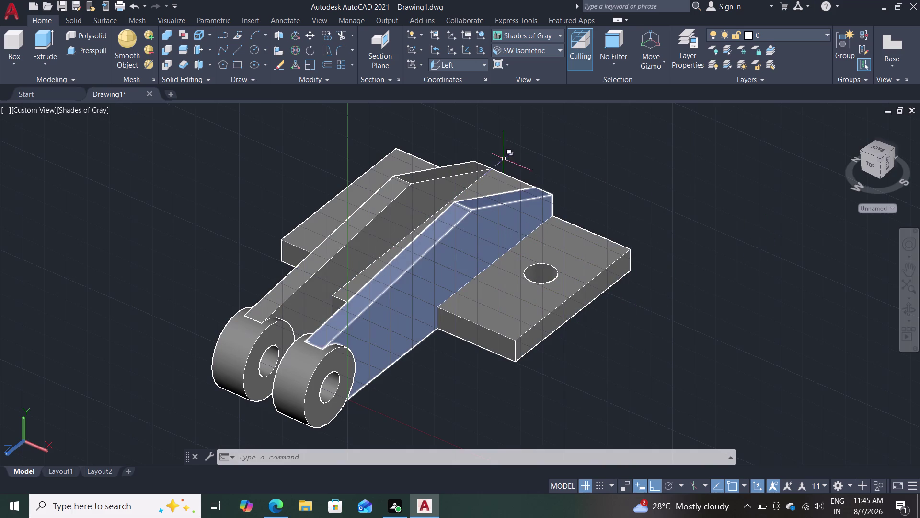
Window-select all the bracket pieces and begin the Union command.
scroll(down, 3)
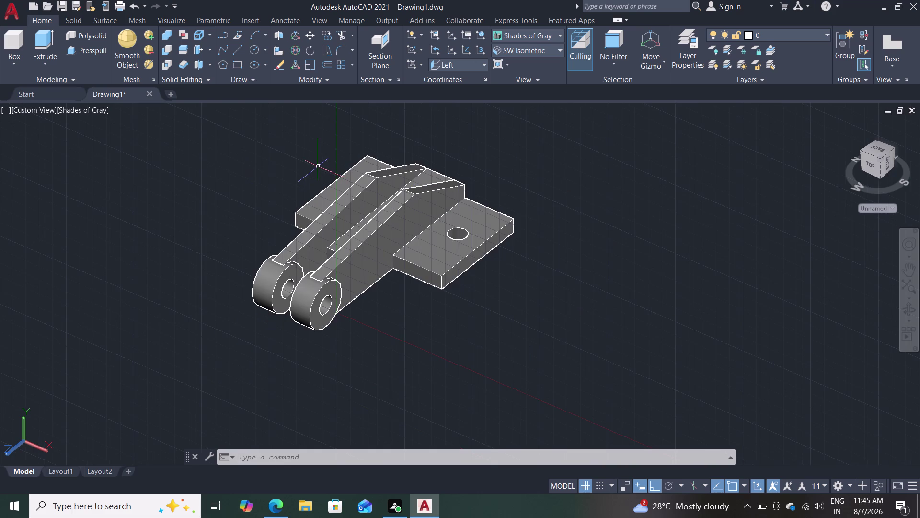
middle_drag(288, 159, 316, 191)
scroll(down, 3)
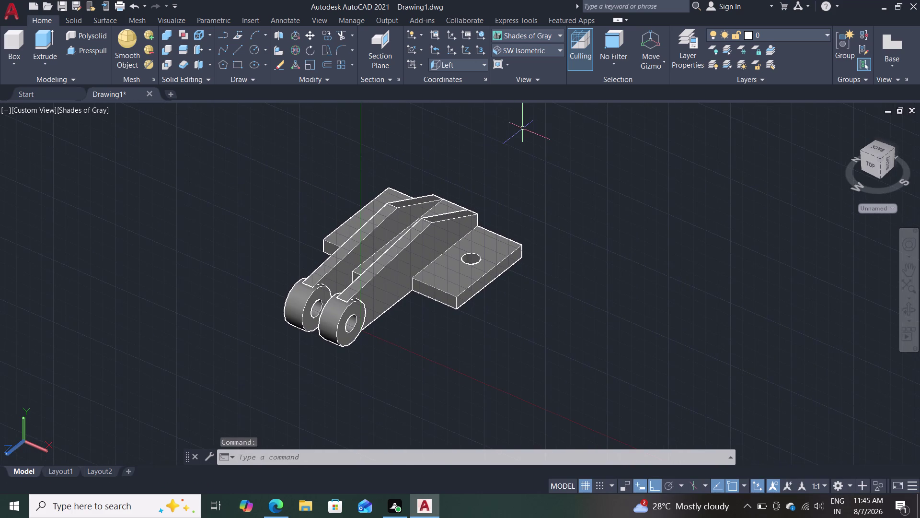
click(522, 128)
drag(280, 357, 272, 364)
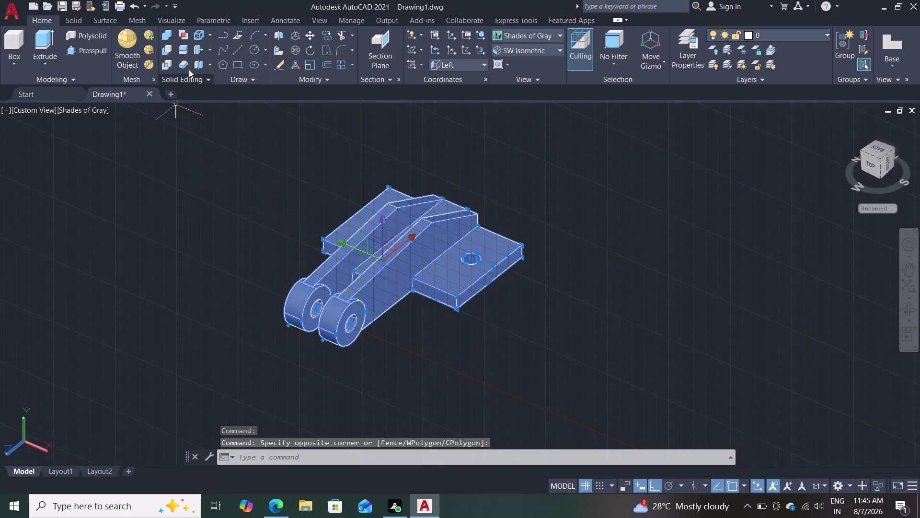
click(169, 32)
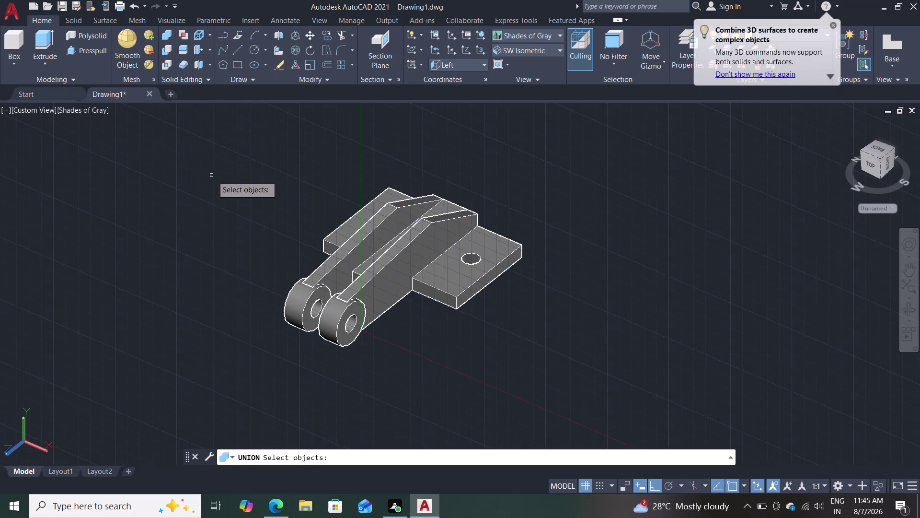
Pick the seven bracket solids, cycling through overlaps, and union them.
click(344, 319)
click(382, 284)
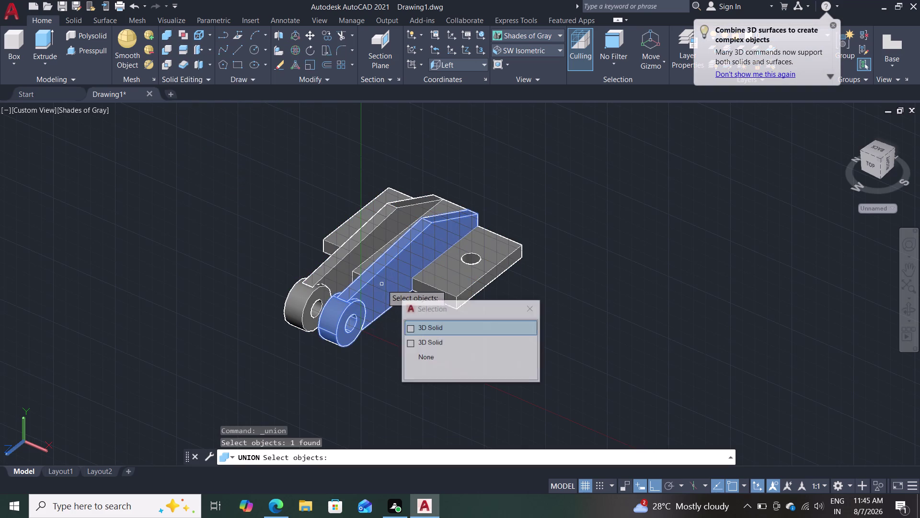
click(453, 326)
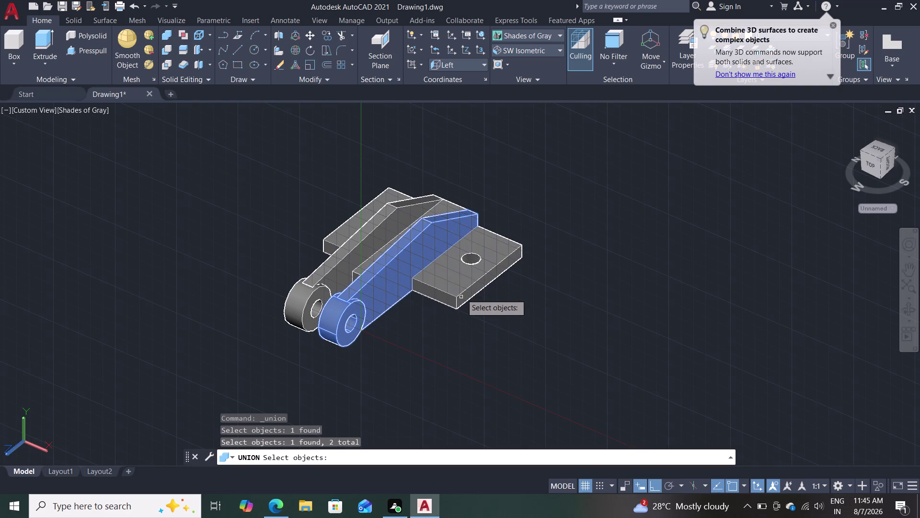
click(457, 281)
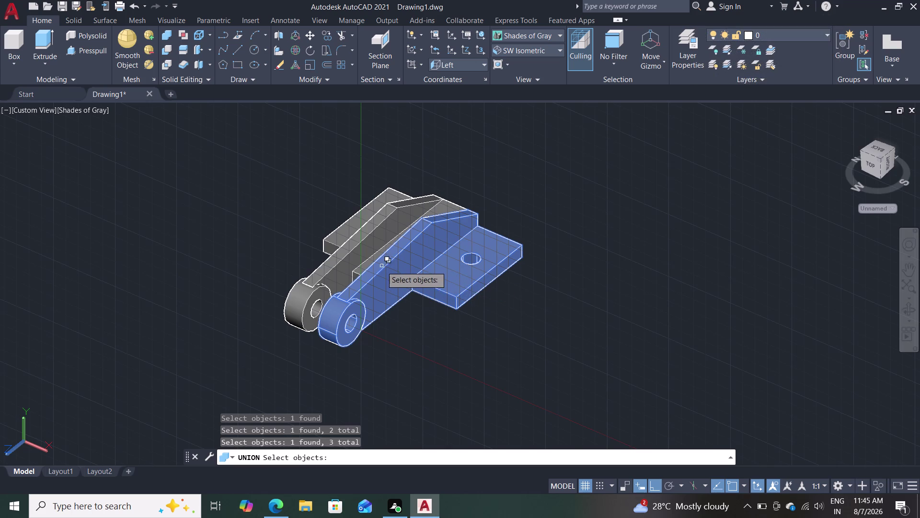
click(368, 265)
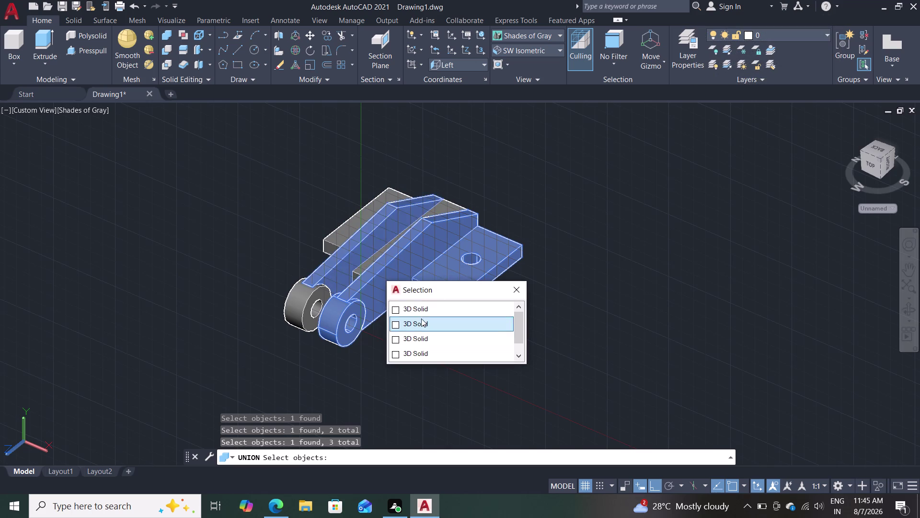
click(423, 311)
click(330, 272)
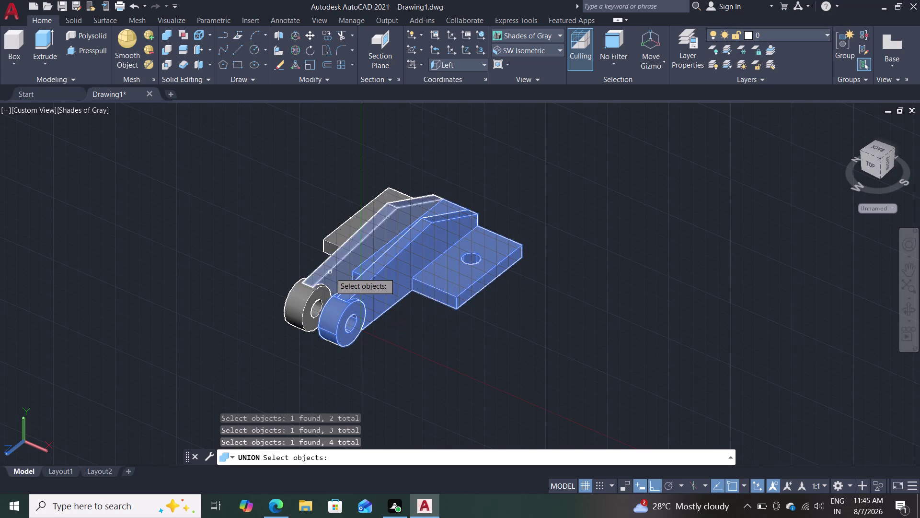
click(297, 293)
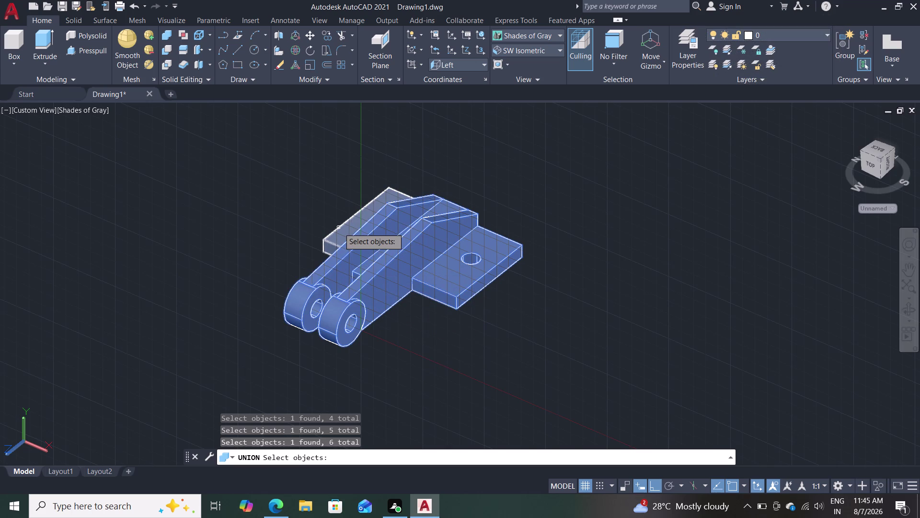
click(341, 230)
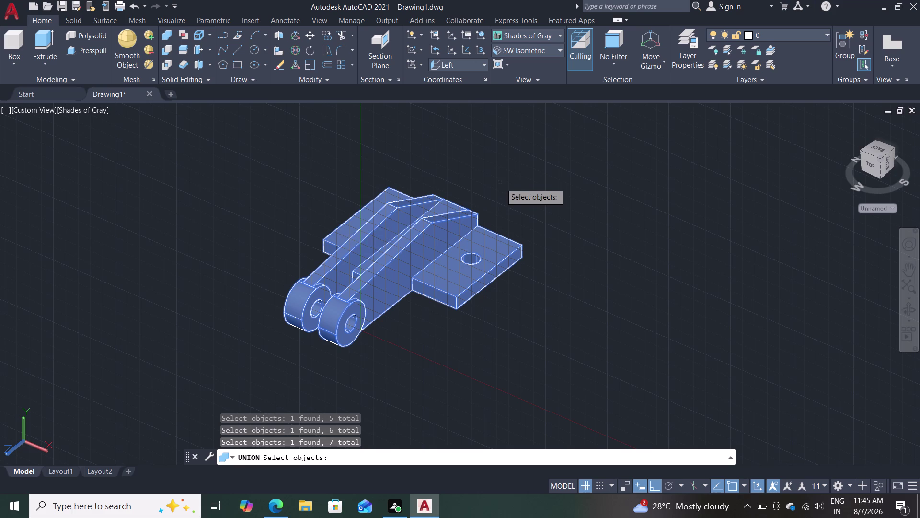
key(Return)
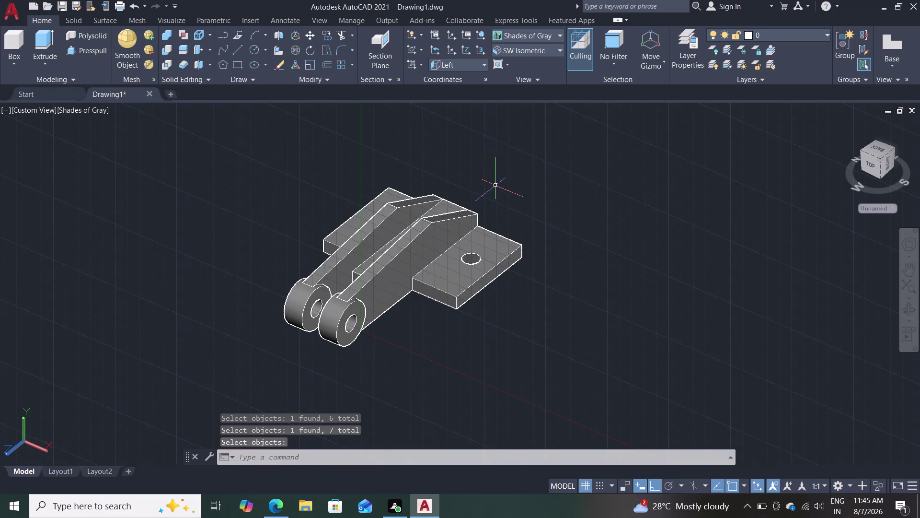
Select the bracket to confirm it is now one 3D solid.
click(405, 282)
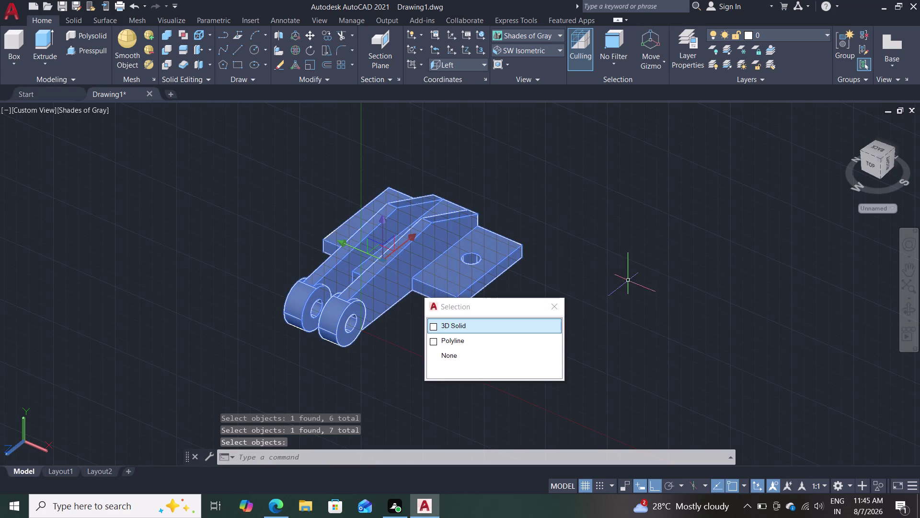
click(559, 307)
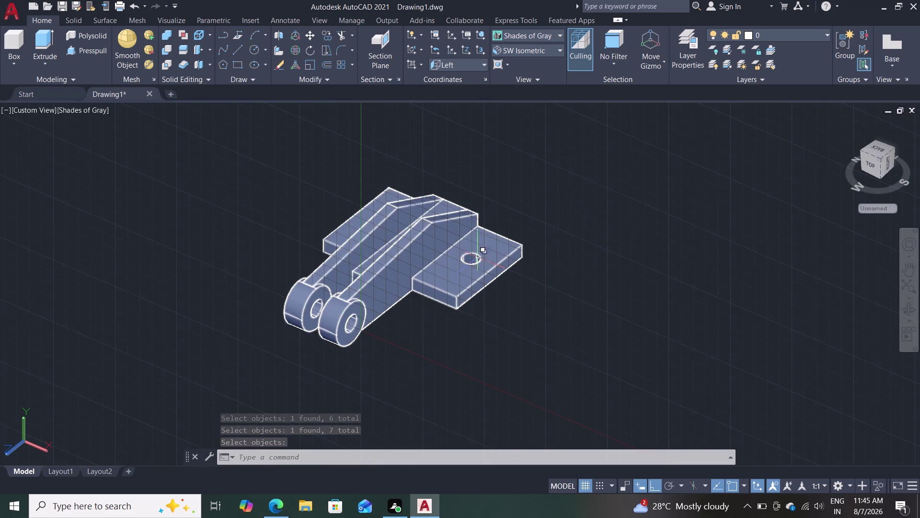
click(477, 257)
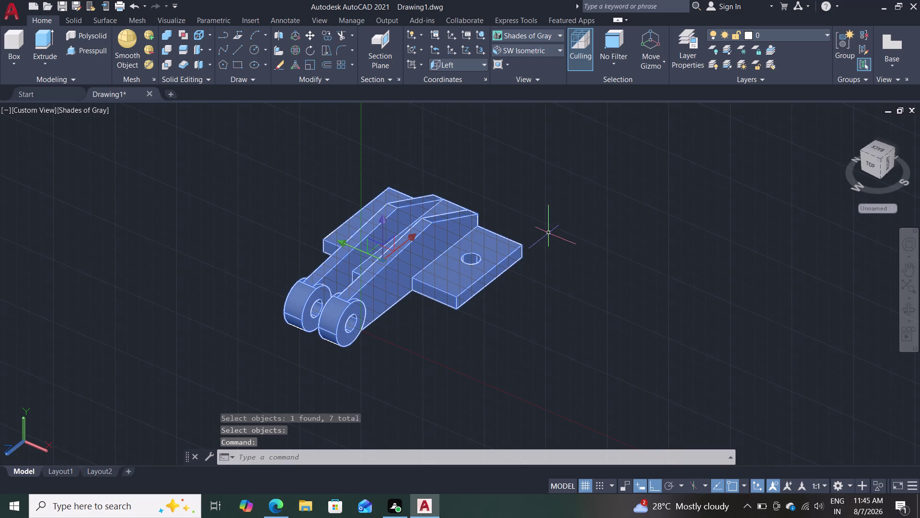
key(Escape)
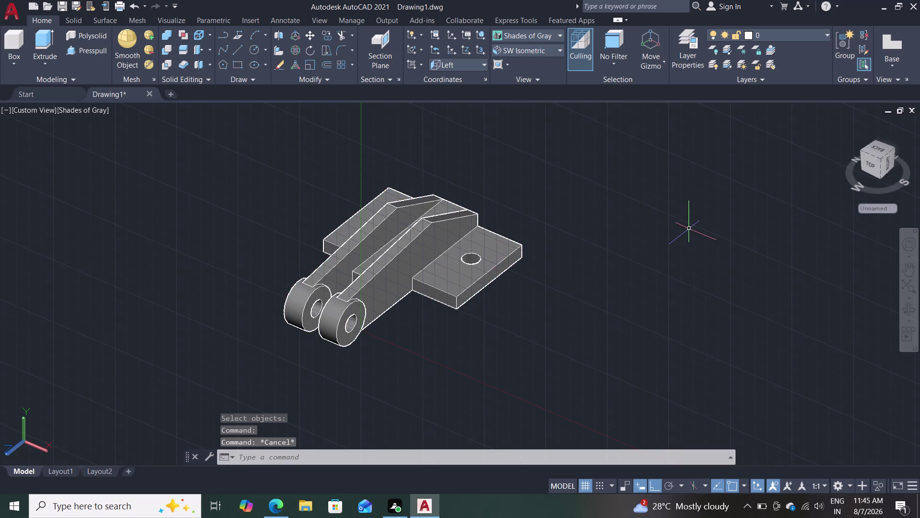
key(m)
key(Return)
Move the bracket solid 206 units along X, clear of its profile outlines.
click(388, 264)
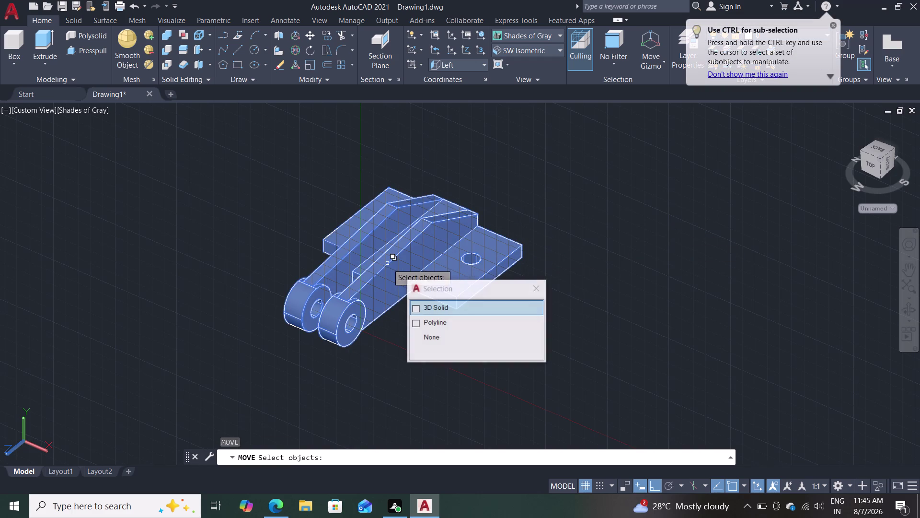
click(456, 306)
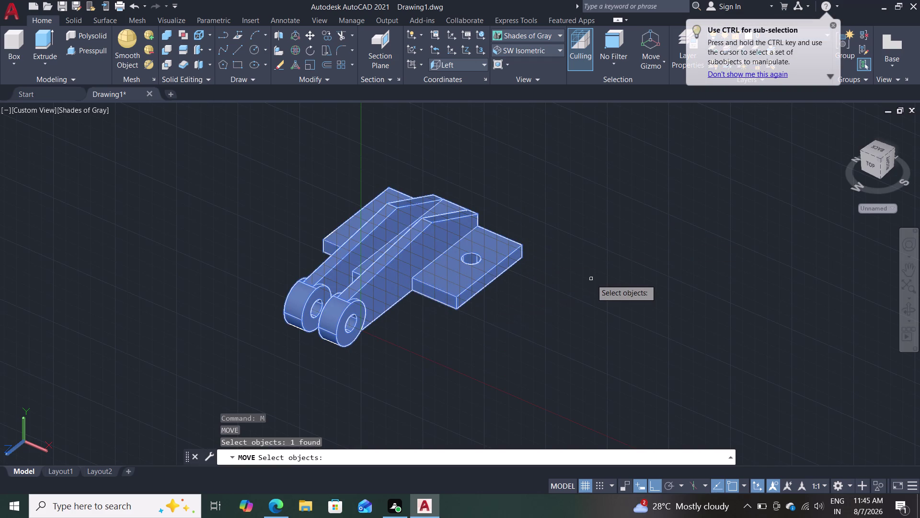
key(Return)
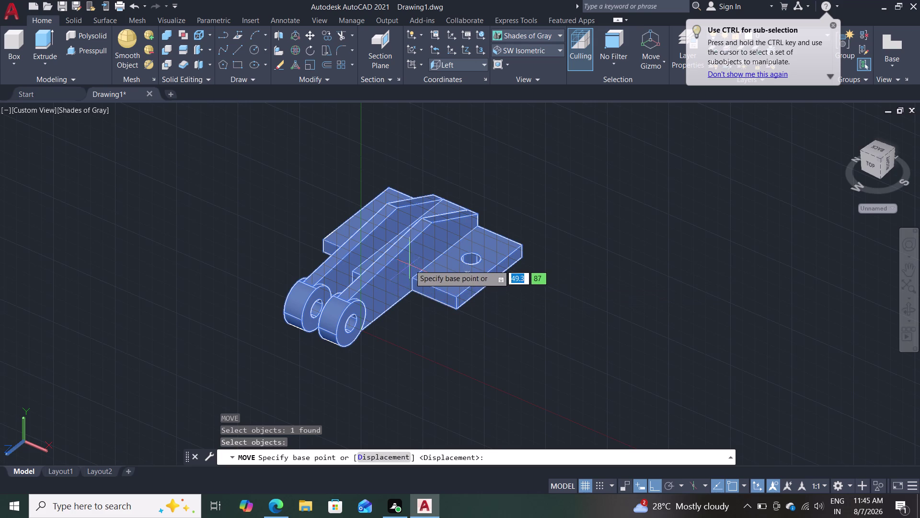
click(404, 263)
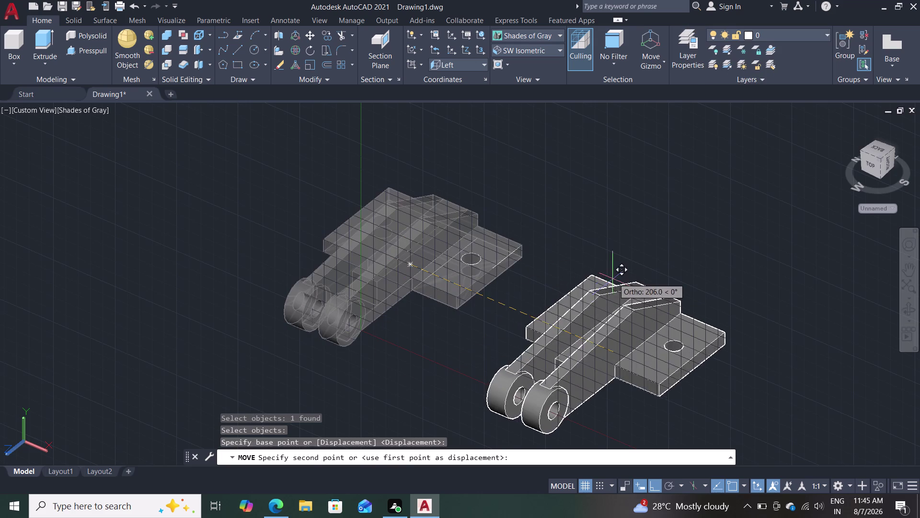
click(615, 256)
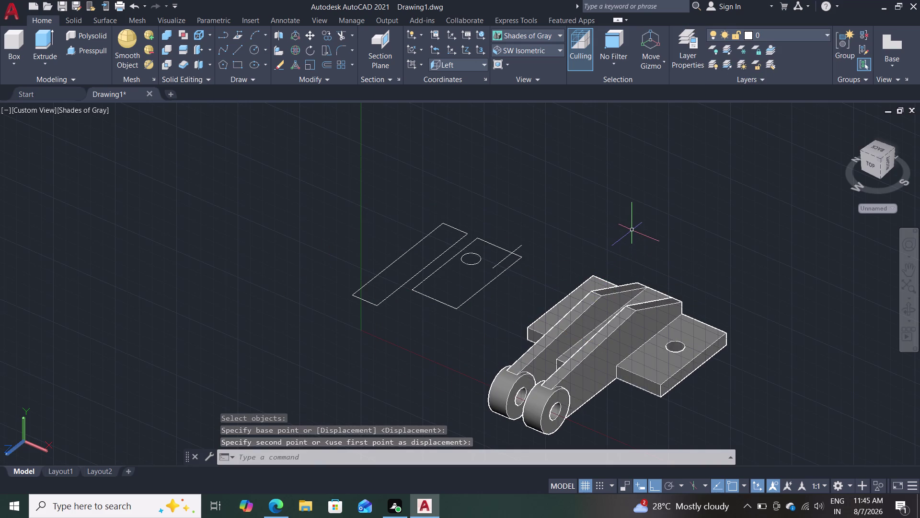
scroll(down, 3)
scroll(up, 3)
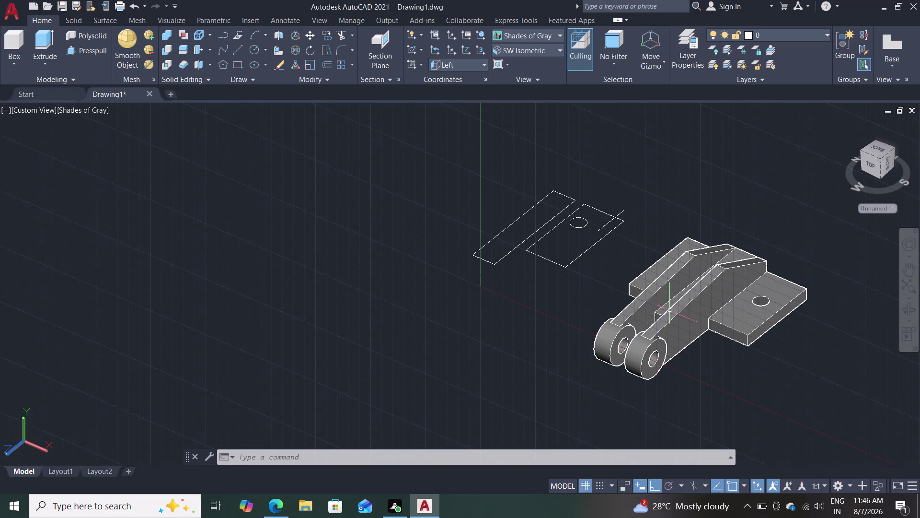
scroll(up, 3)
middle_drag(520, 307, 388, 227)
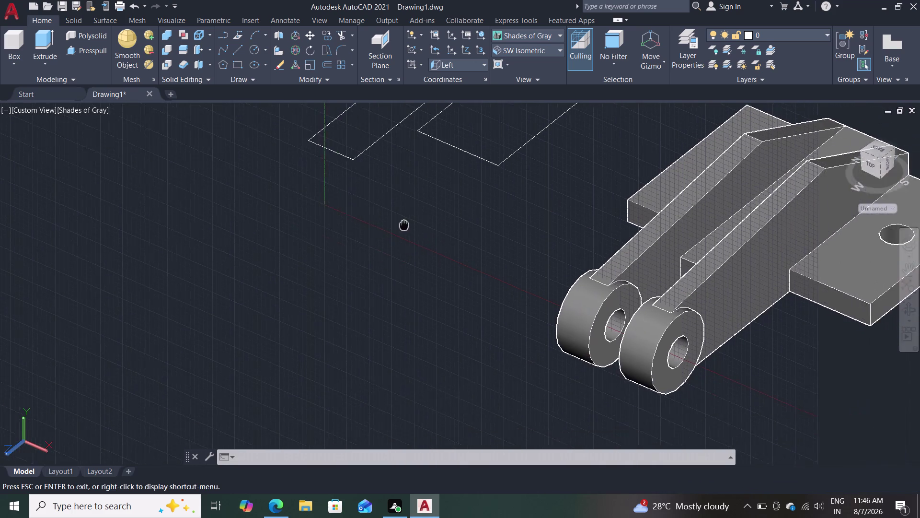
middle_drag(388, 226, 294, 242)
Erase the leftover rectangle, short line, circle and flat rectangle outlines.
scroll(down, 3)
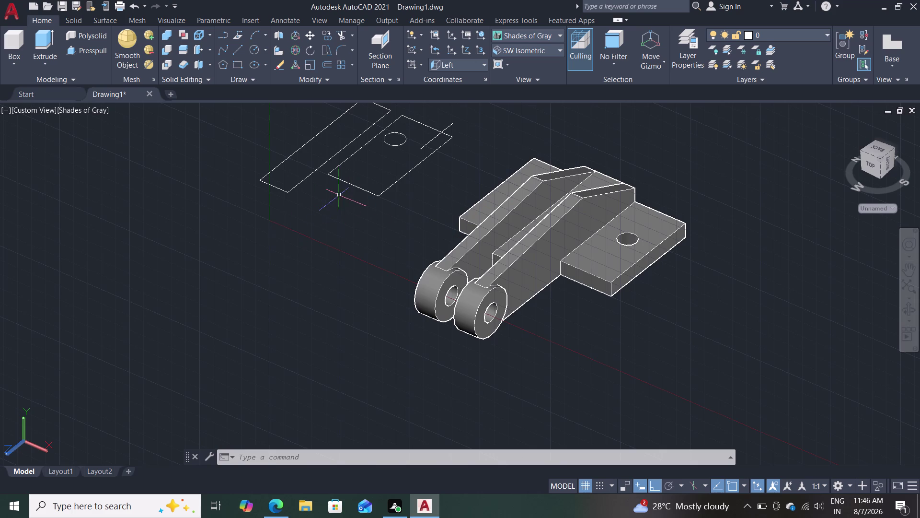
click(359, 186)
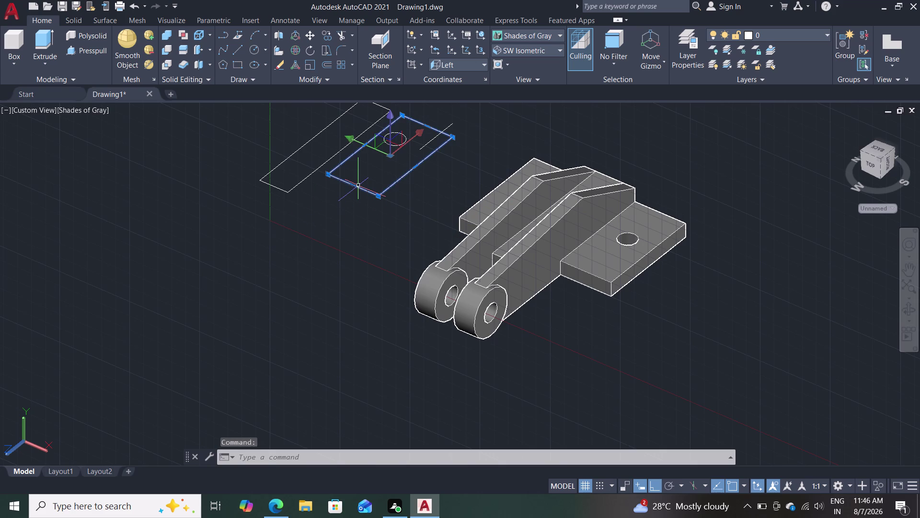
key(Delete)
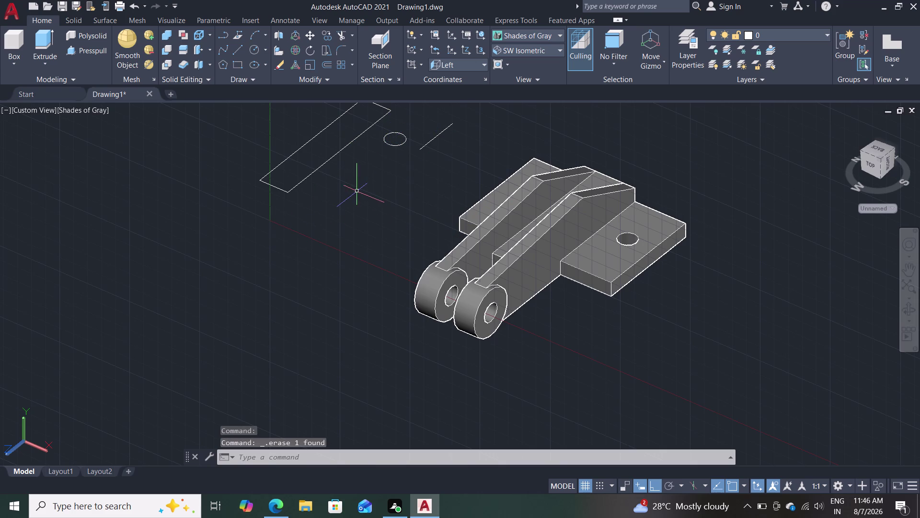
scroll(down, 3)
scroll(up, 3)
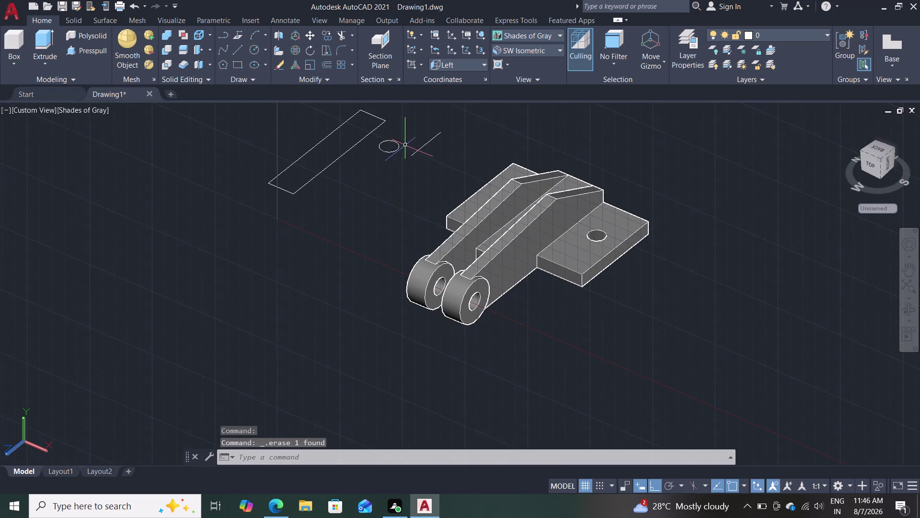
click(416, 151)
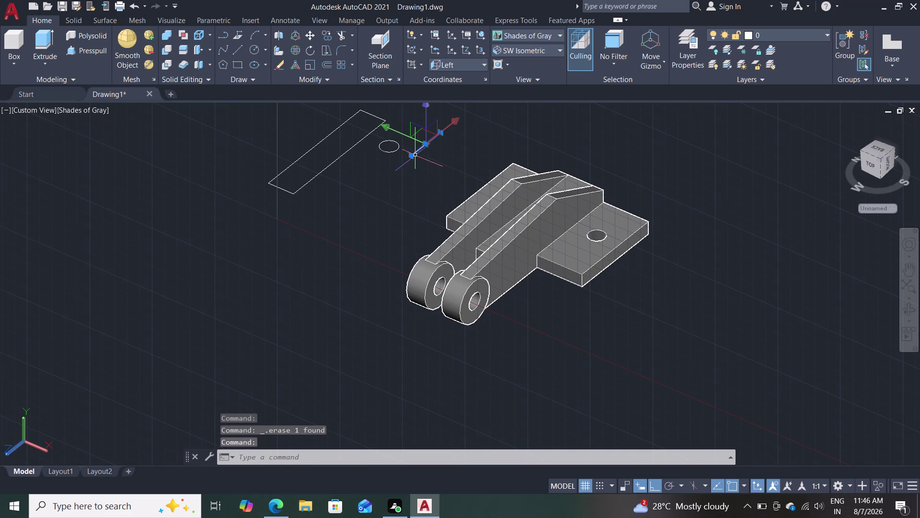
key(Delete)
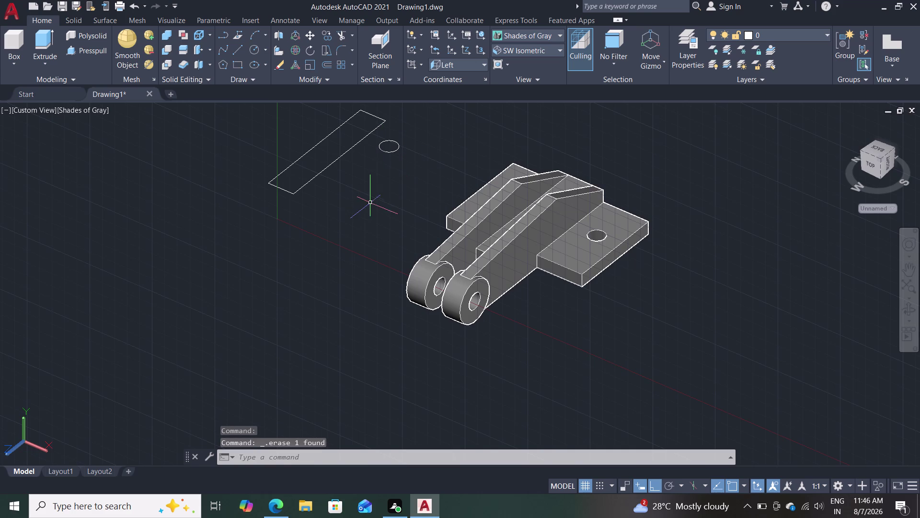
click(388, 153)
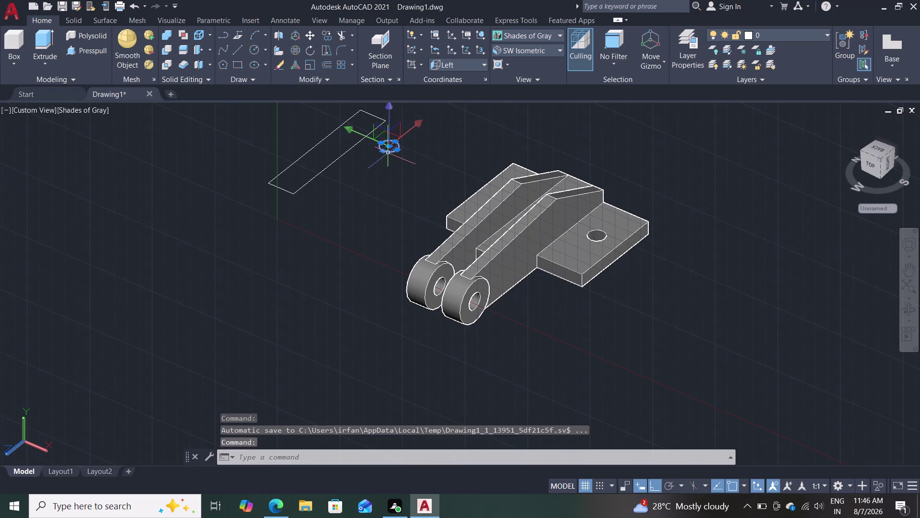
key(Delete)
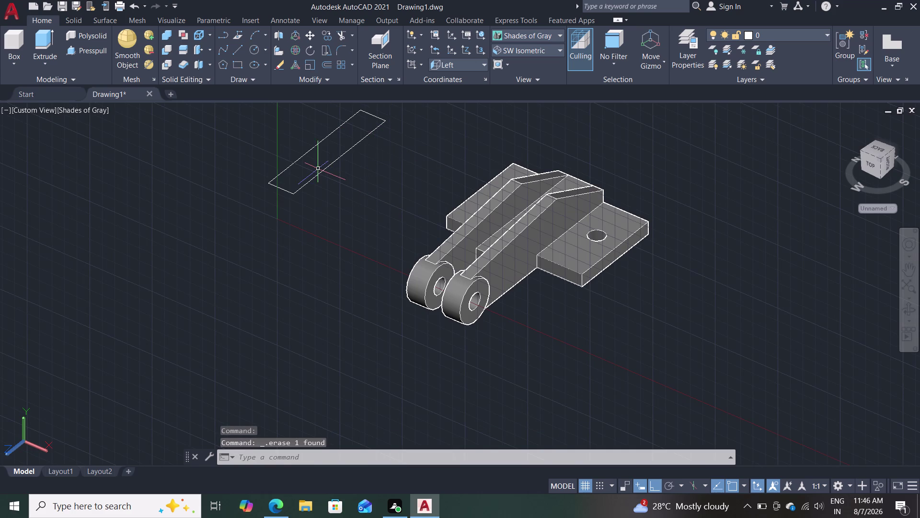
click(322, 173)
key(Delete)
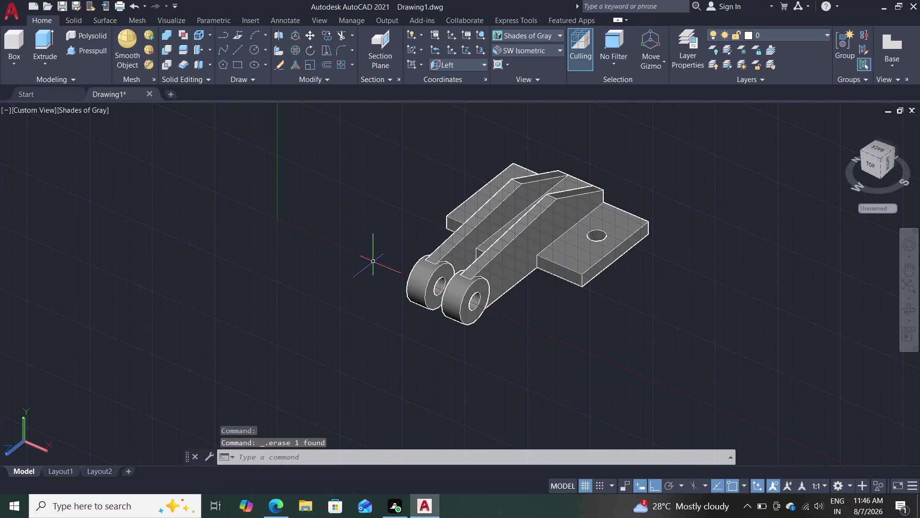
scroll(down, 3)
scroll(up, 3)
scroll(up, 3)
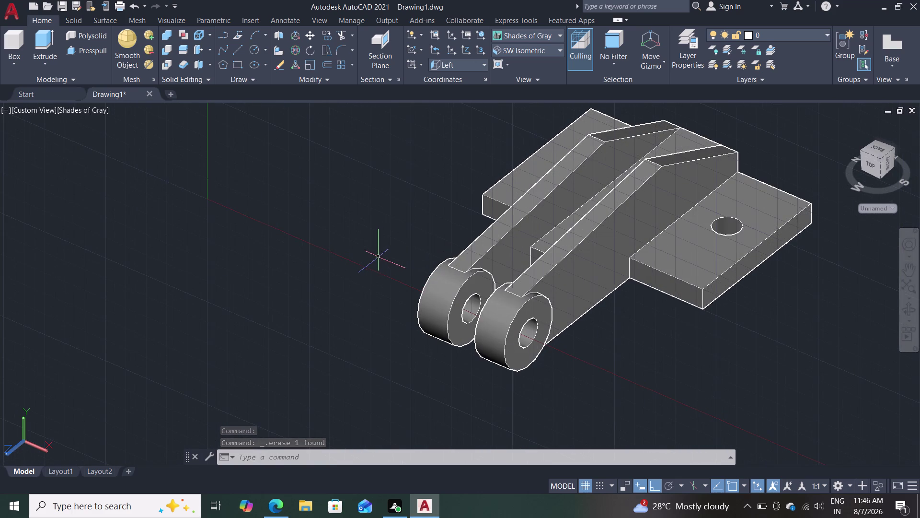
middle_drag(379, 258, 199, 259)
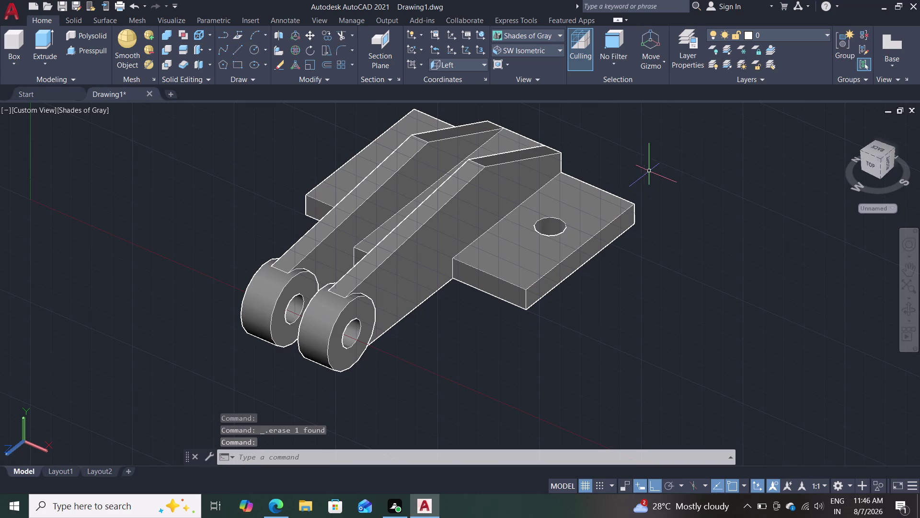
middle_drag(649, 175, 623, 204)
middle_click(623, 203)
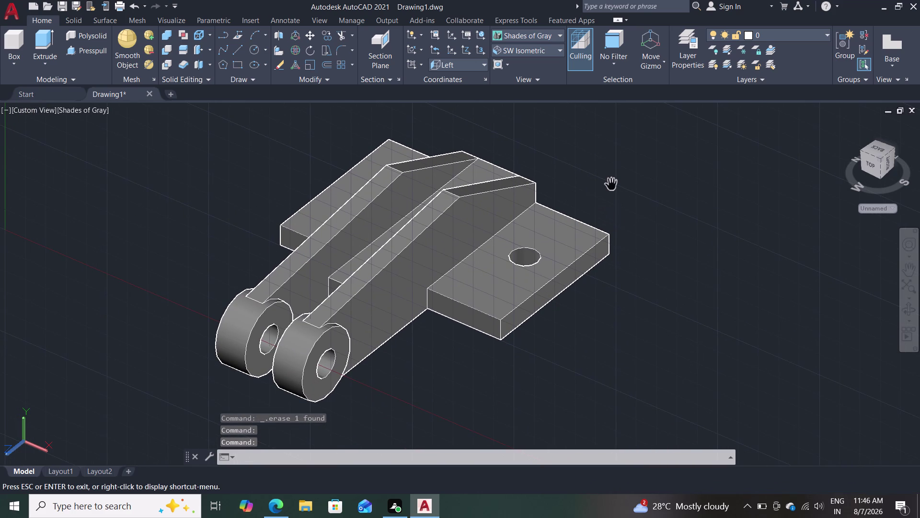
middle_drag(619, 181, 621, 196)
scroll(up, 3)
key(Escape)
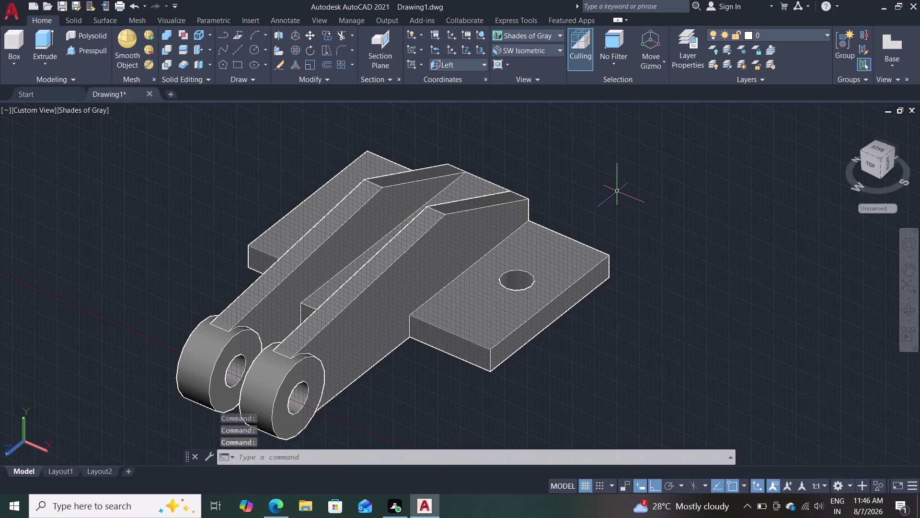
scroll(down, 3)
middle_drag(623, 189, 605, 252)
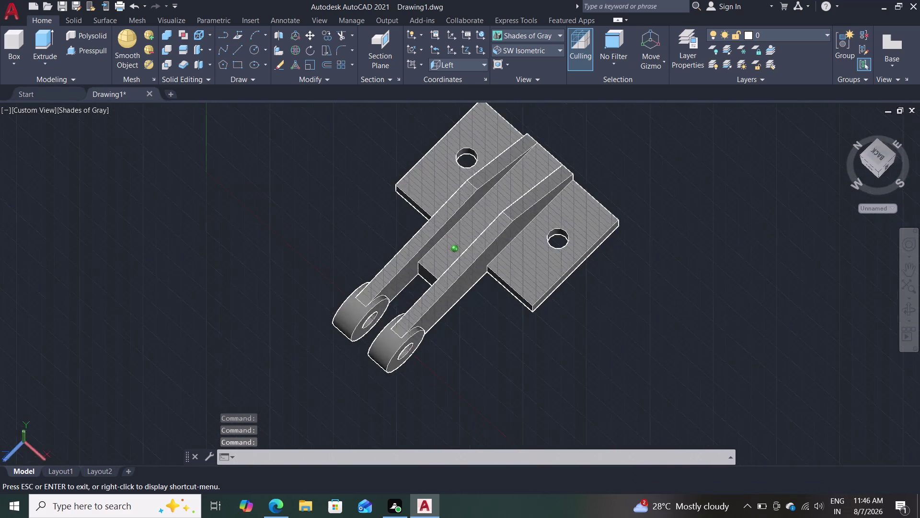
middle_drag(605, 252, 346, 204)
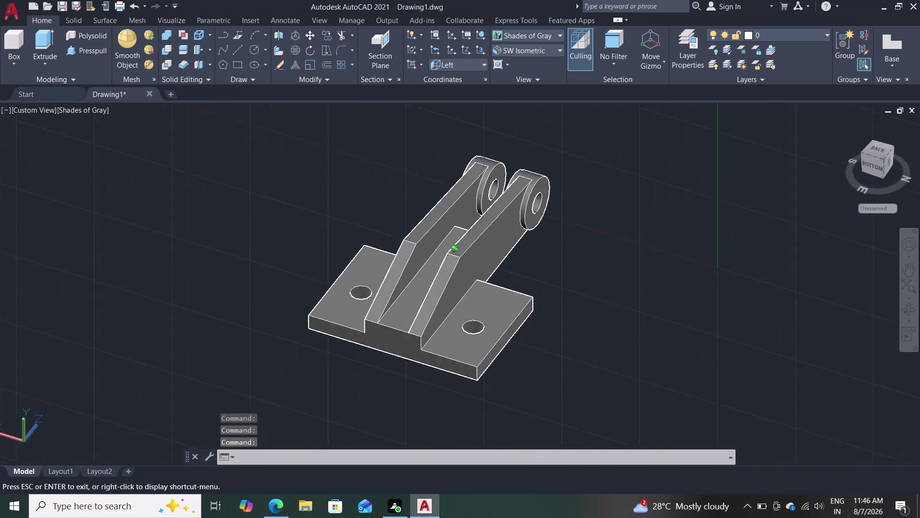
middle_drag(345, 204, 393, 146)
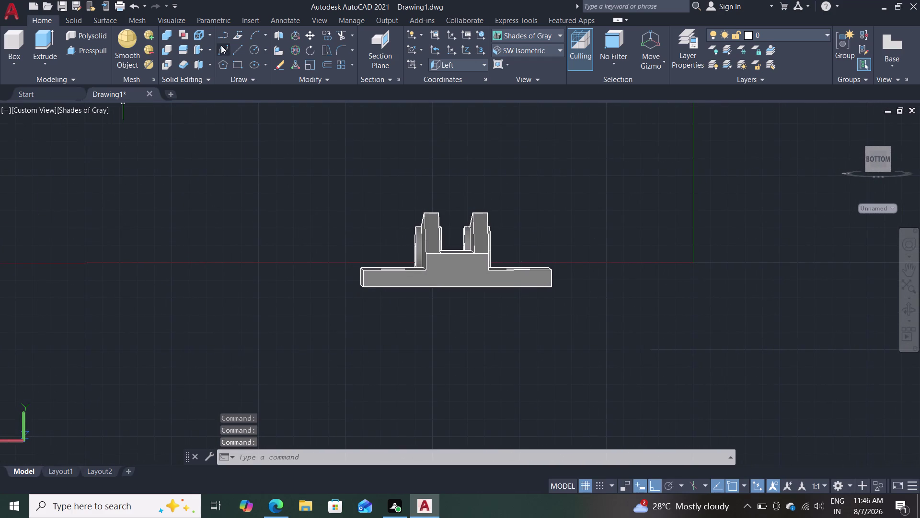
click(239, 52)
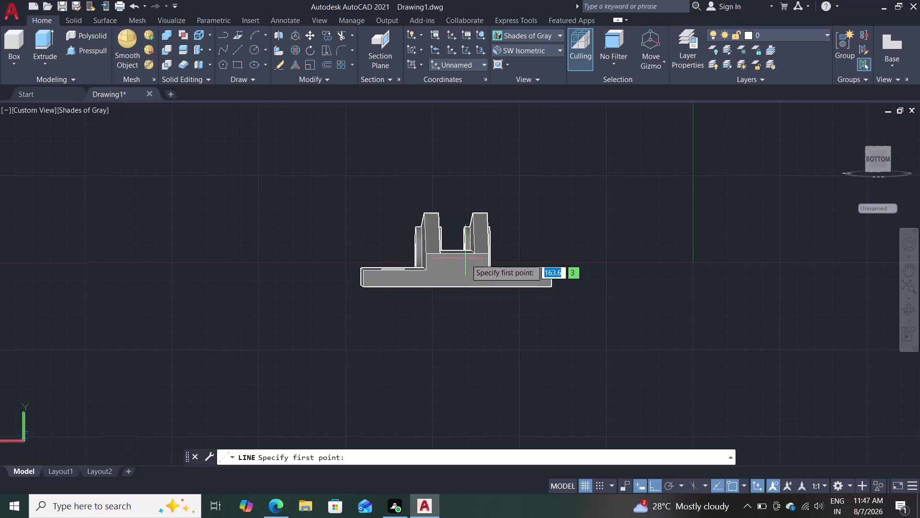
key(Escape)
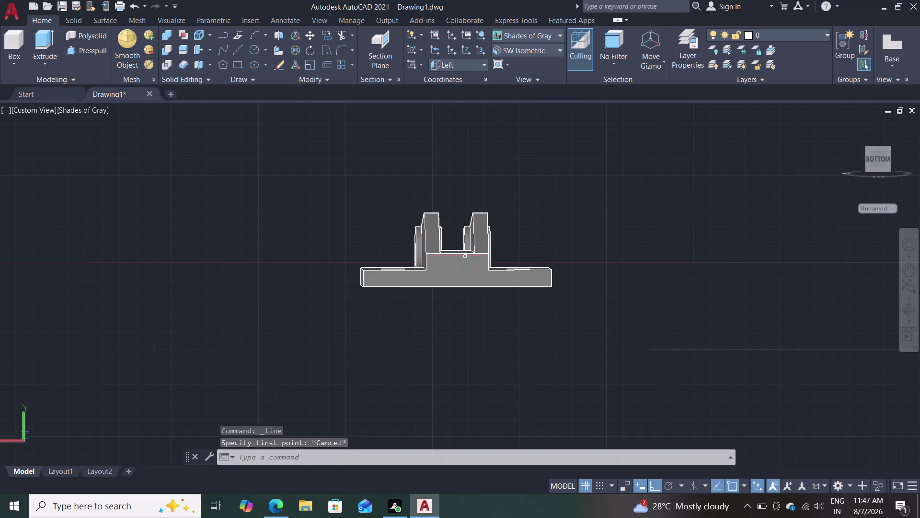
Switch to the Top preset view and centre the bracket in plan.
click(545, 52)
click(546, 64)
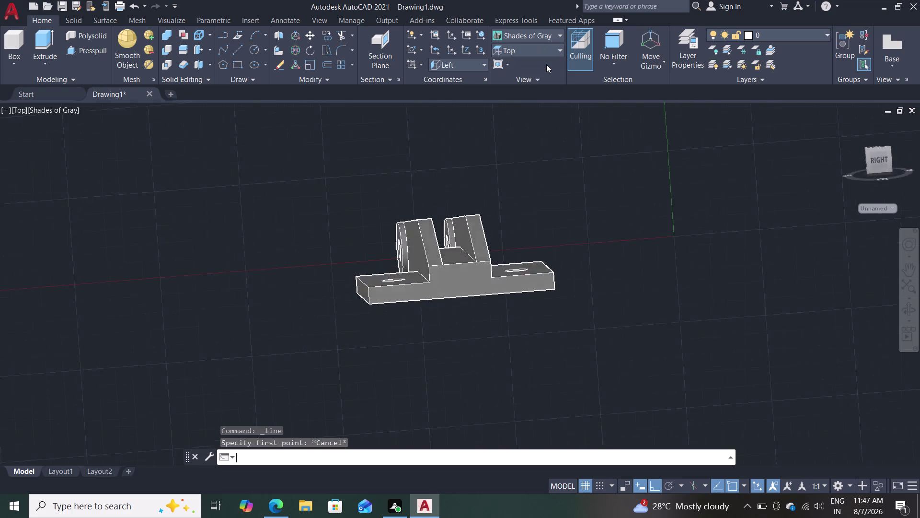
scroll(down, 3)
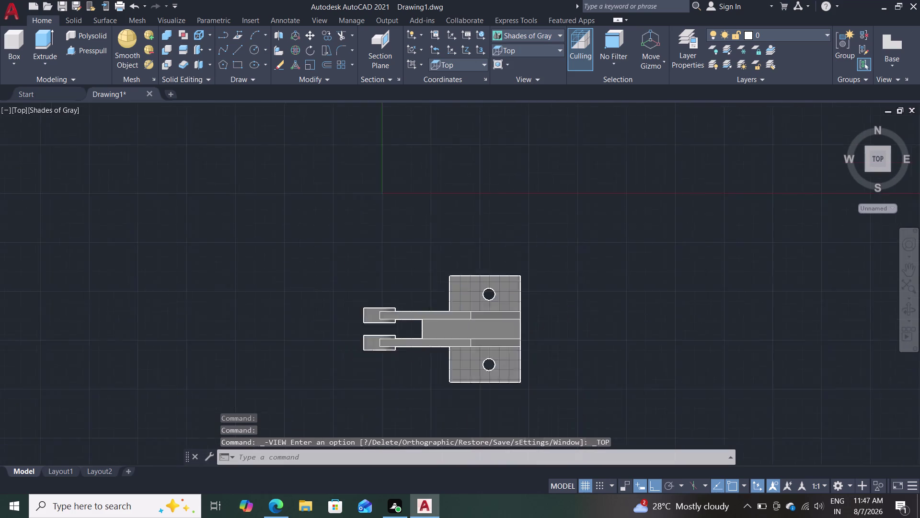
scroll(up, 3)
middle_drag(409, 242, 378, 92)
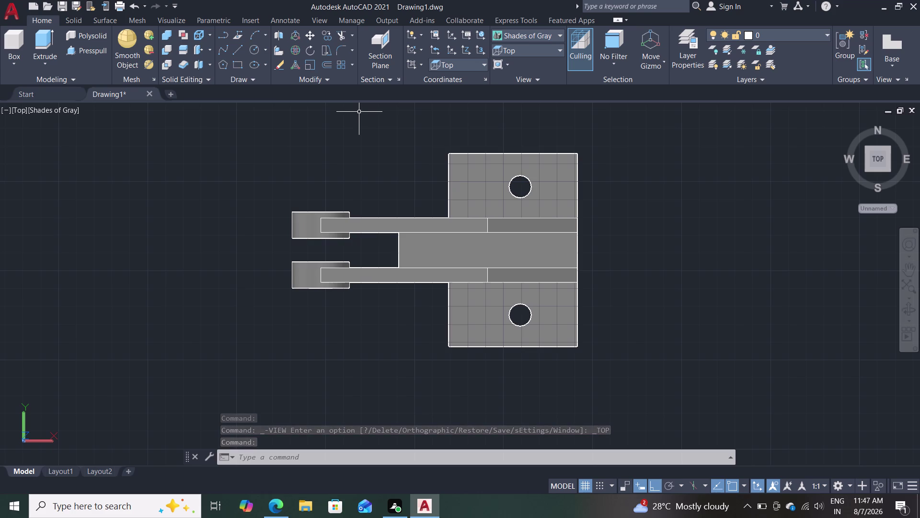
Draw lines from the right-edge midpoint: 180 units leftward, then 20 units upward.
key(l)
key(Return)
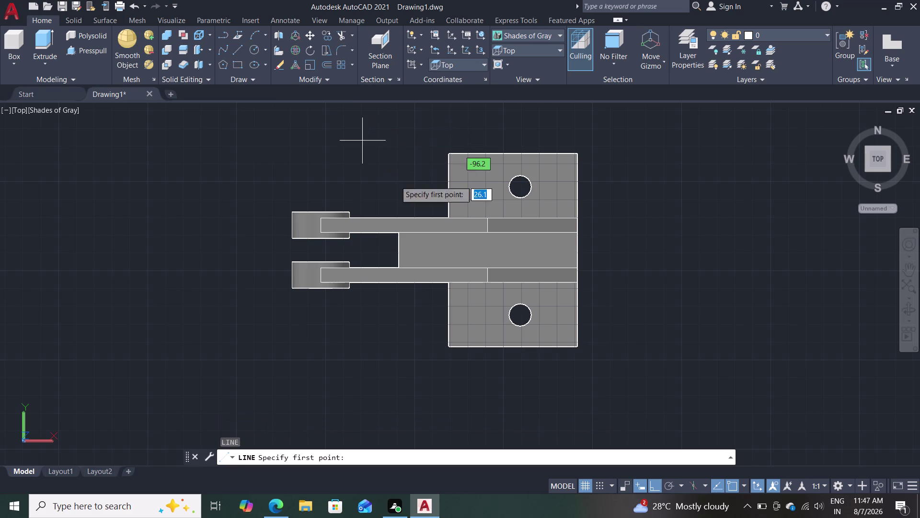
click(579, 250)
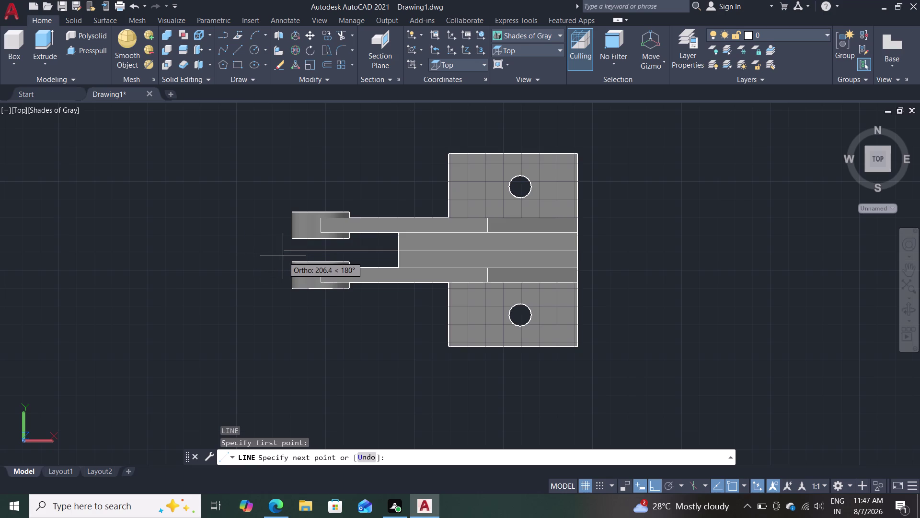
text(1)
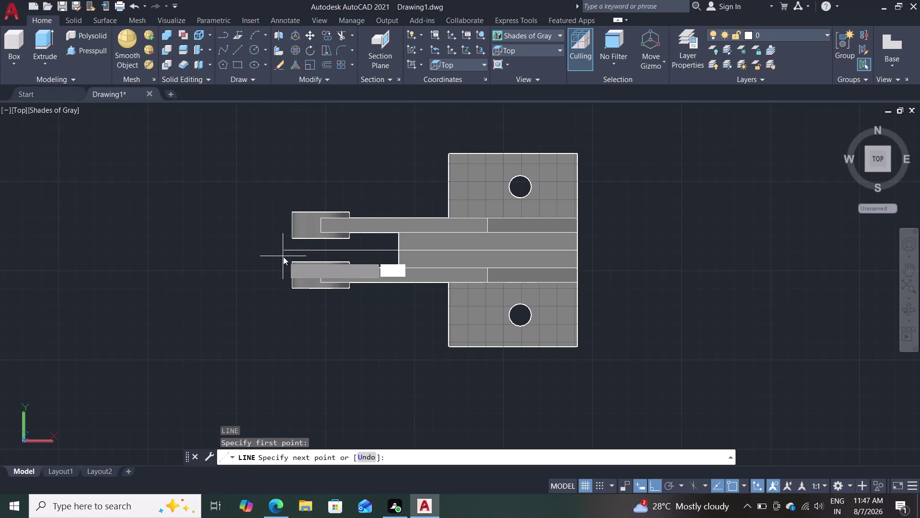
text(80)
key(Return)
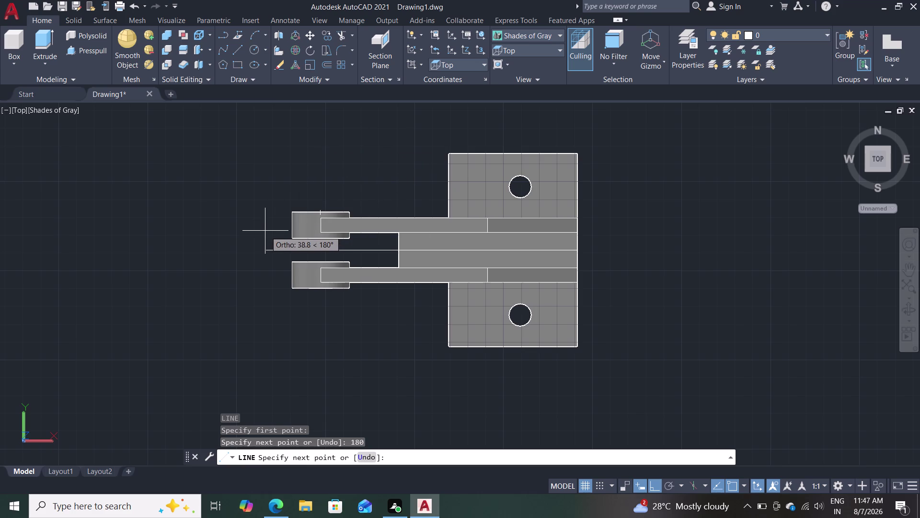
text(20)
key(Return)
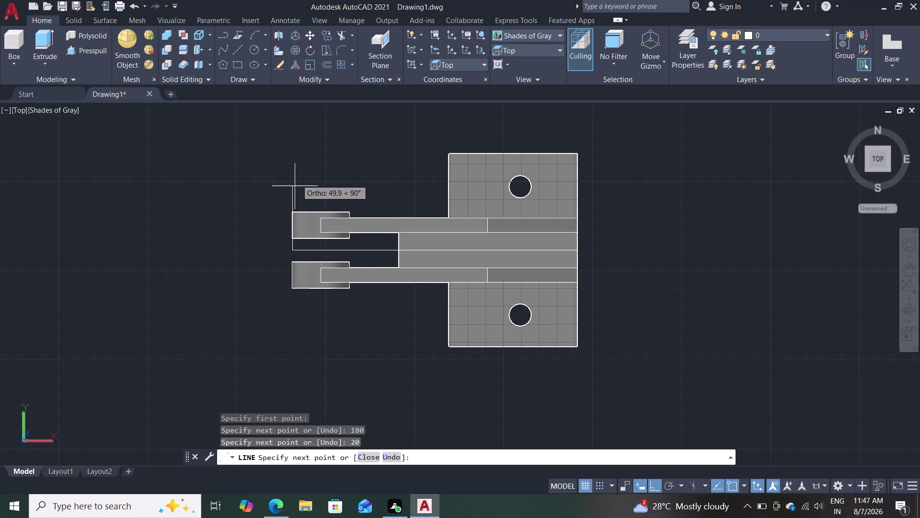
key(Escape)
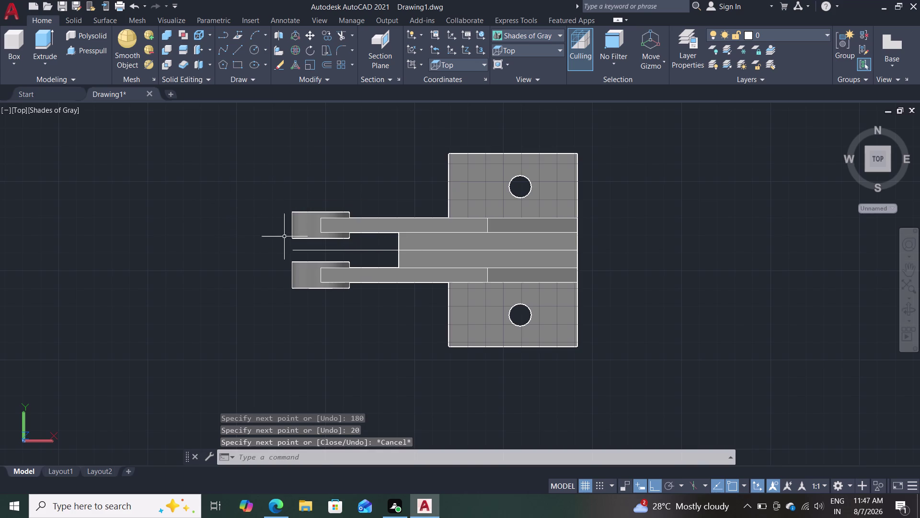
click(315, 251)
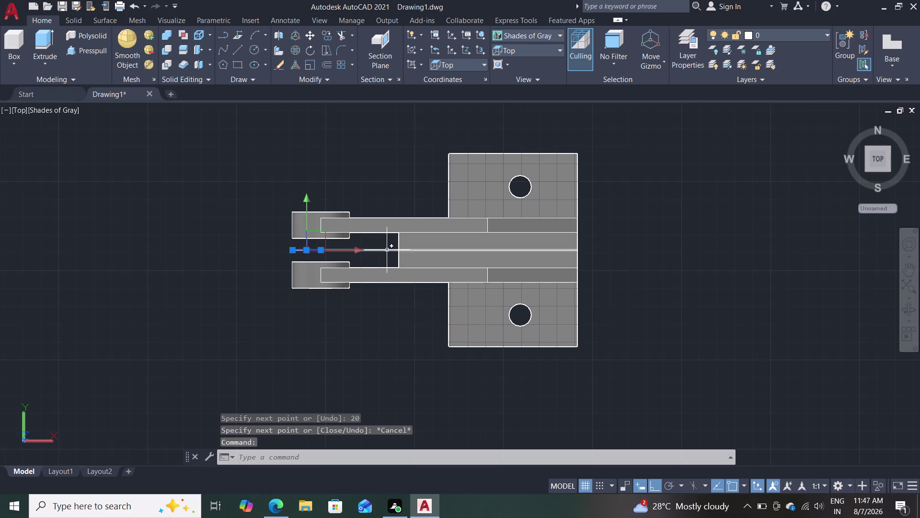
Check the new lines' Linetype and Layer in Quick Properties, leaving both unchanged.
double_click(387, 250)
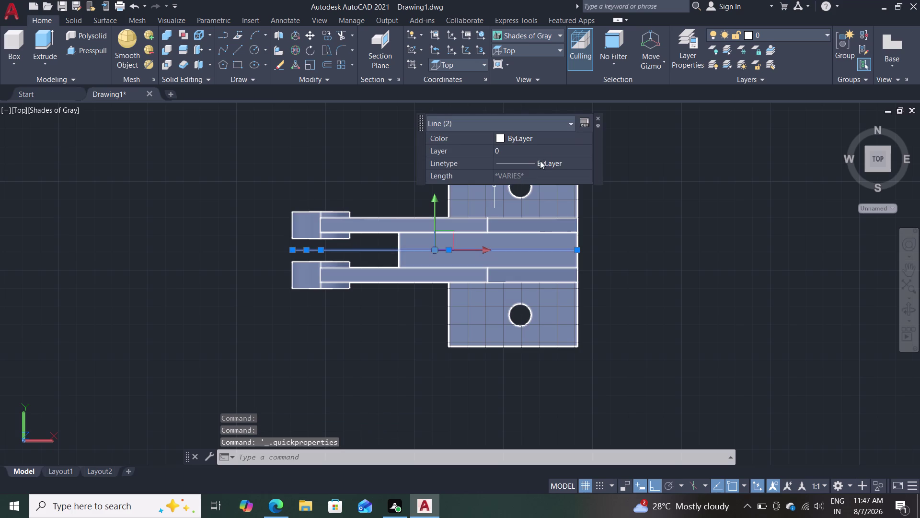
click(540, 161)
double_click(555, 160)
click(556, 161)
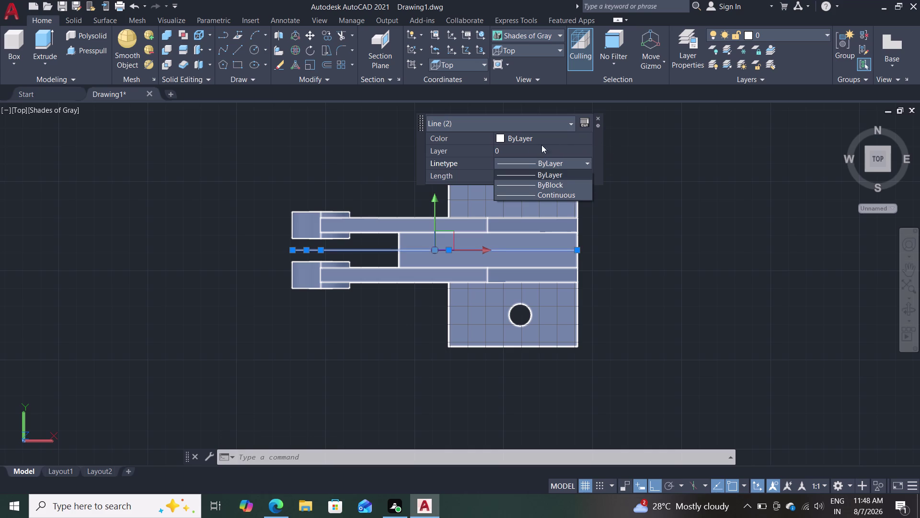
click(534, 149)
click(535, 151)
click(538, 152)
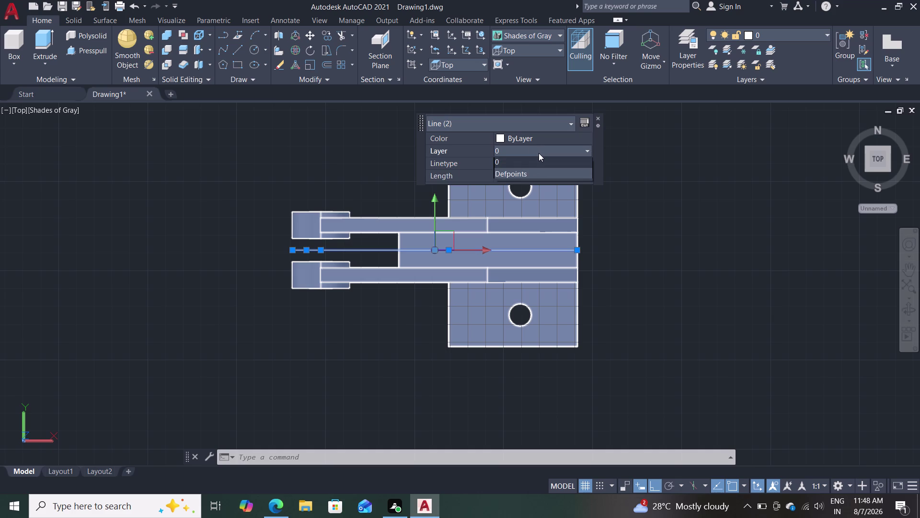
click(539, 153)
key(Escape)
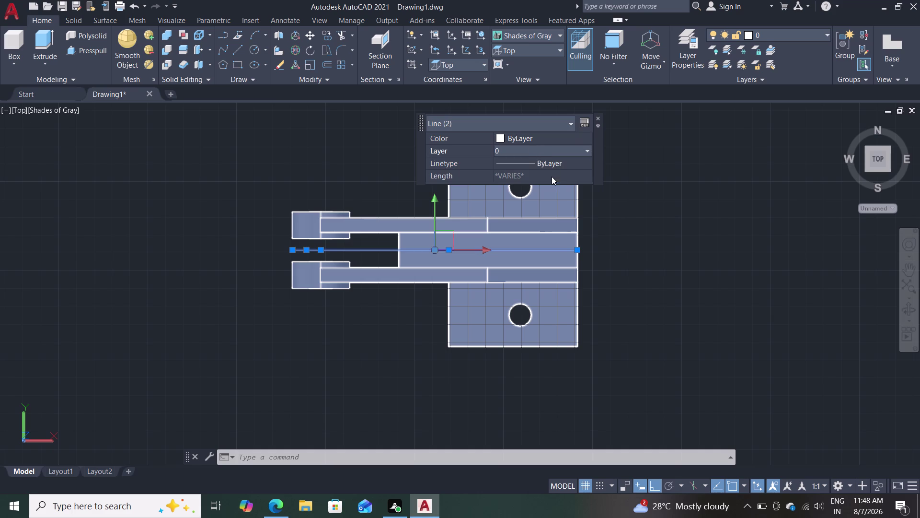
click(598, 118)
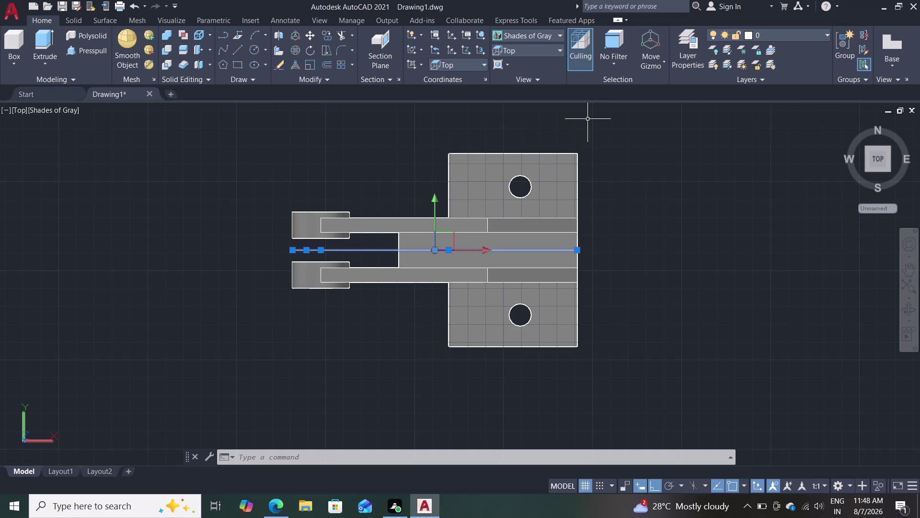
Inspect the lines' ByLayer linetype in the full Properties palette via PR.
text(pr)
key(Return)
click(105, 97)
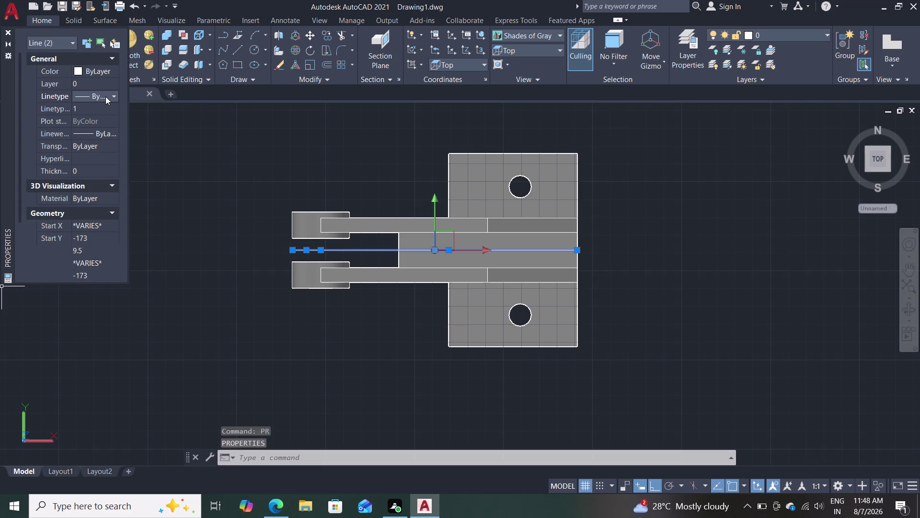
click(105, 96)
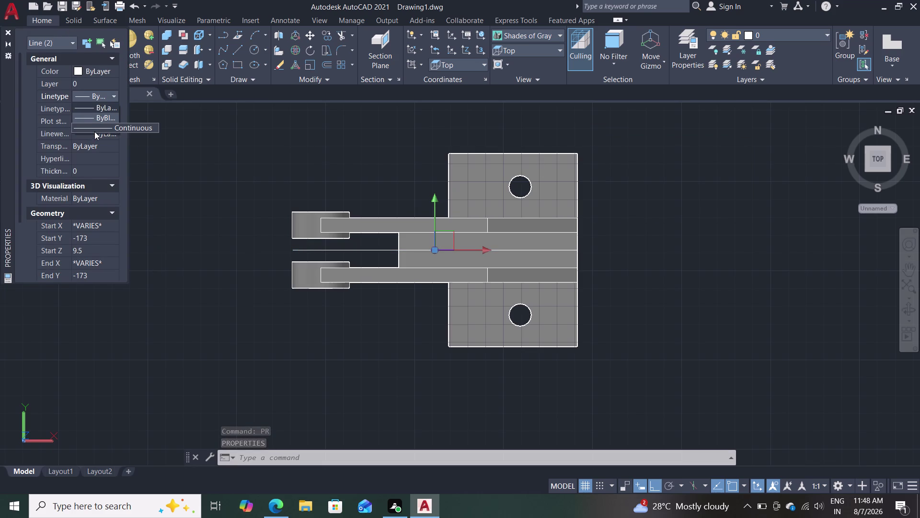
click(64, 41)
click(68, 37)
click(68, 38)
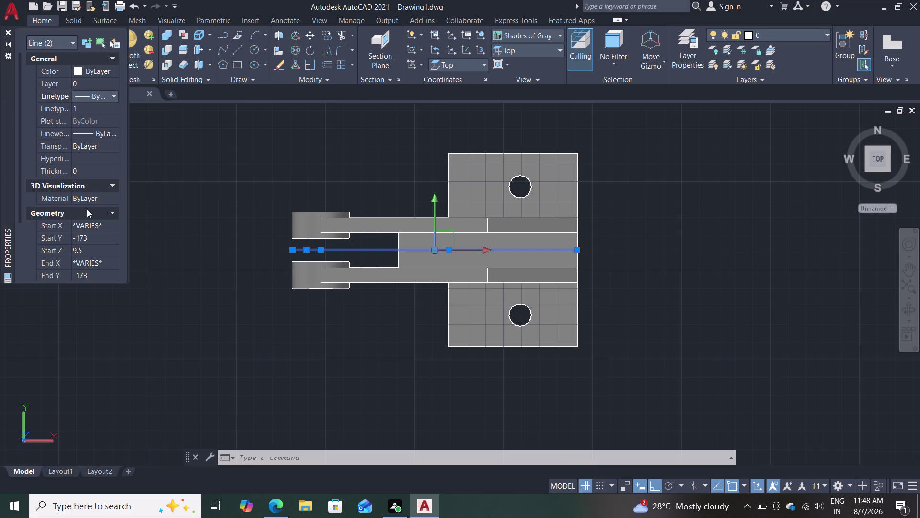
click(97, 195)
click(97, 195)
click(97, 194)
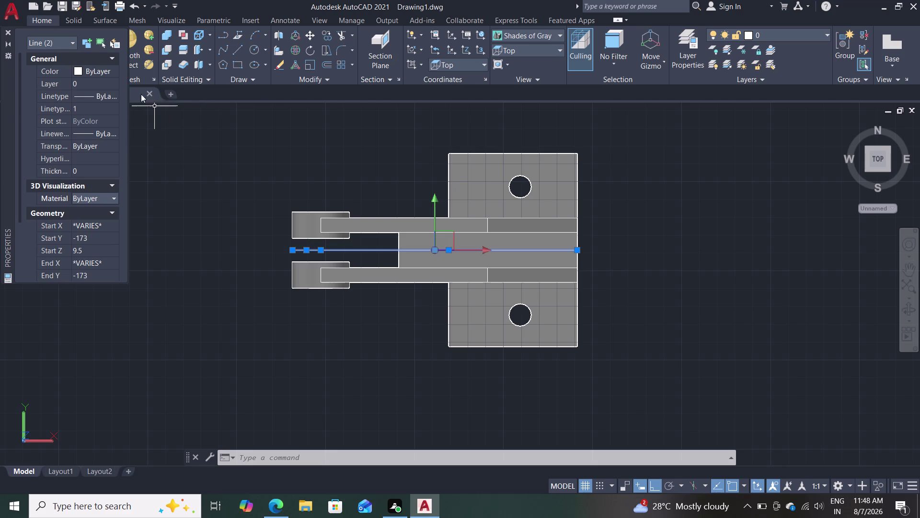
Close the Properties palette and erase the section plane from the top view.
click(8, 30)
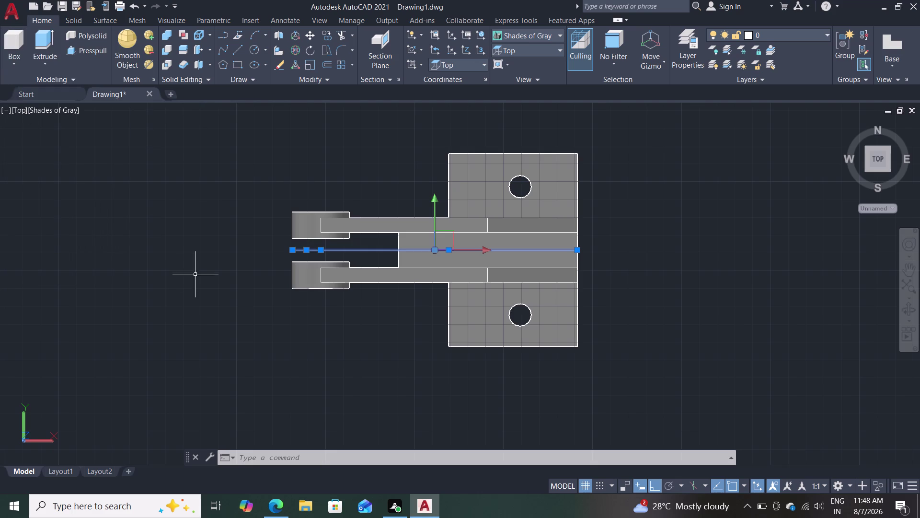
click(379, 79)
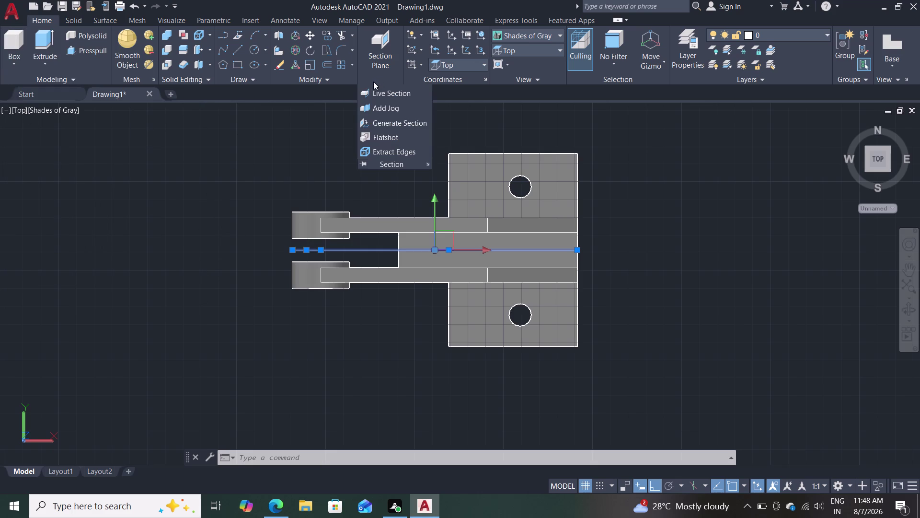
click(297, 154)
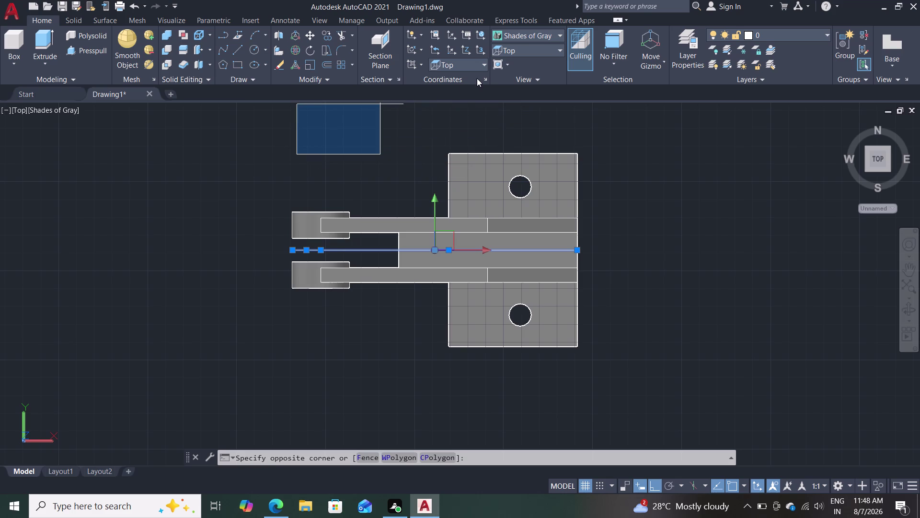
click(477, 78)
click(477, 77)
drag(446, 108, 425, 134)
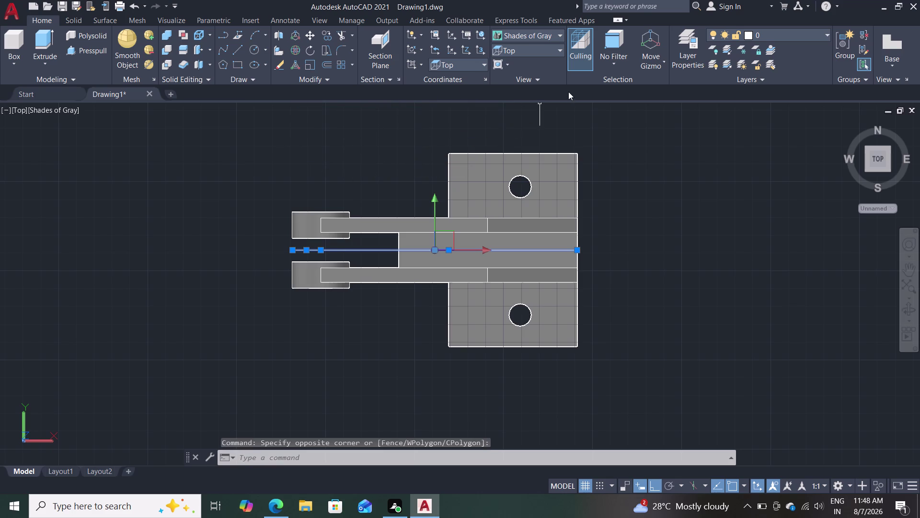
click(538, 77)
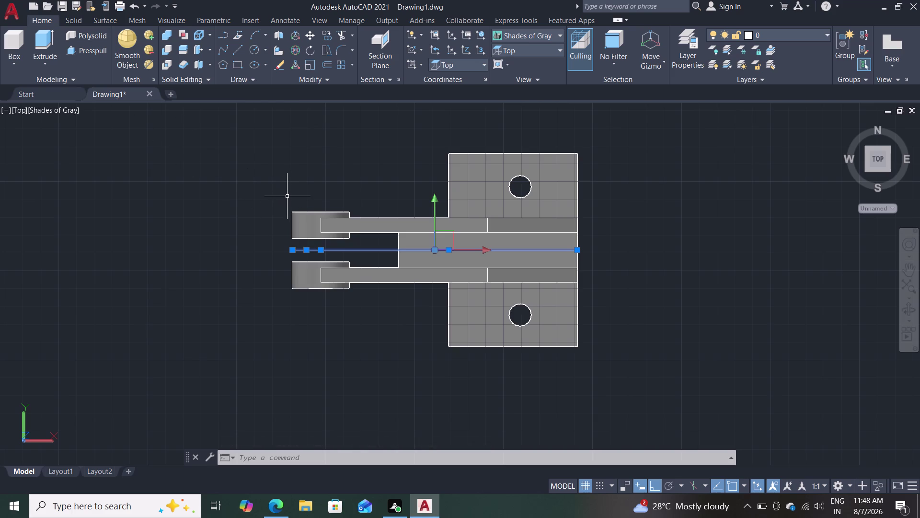
key(Delete)
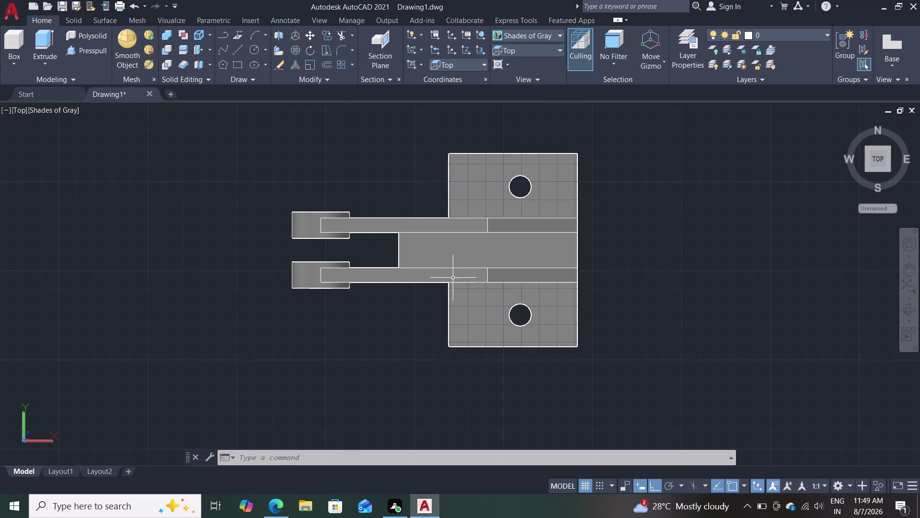
Orbit the bracket into a shaded 3D view showing both lugs and base holes.
middle_drag(357, 294, 397, 240)
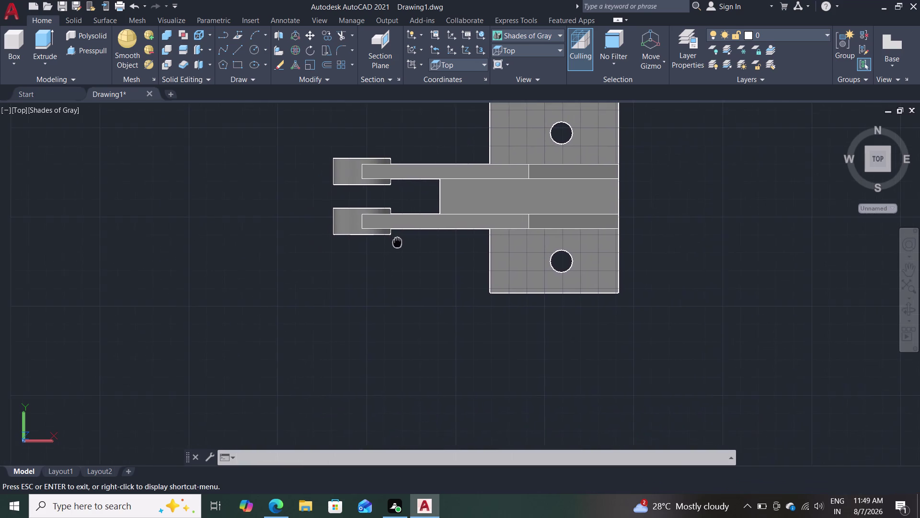
middle_drag(398, 240, 297, 305)
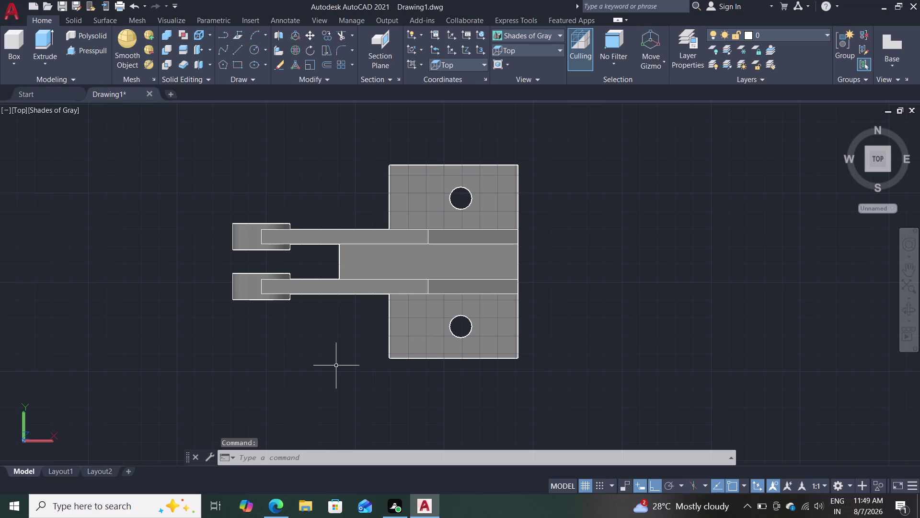
middle_drag(346, 347, 374, 327)
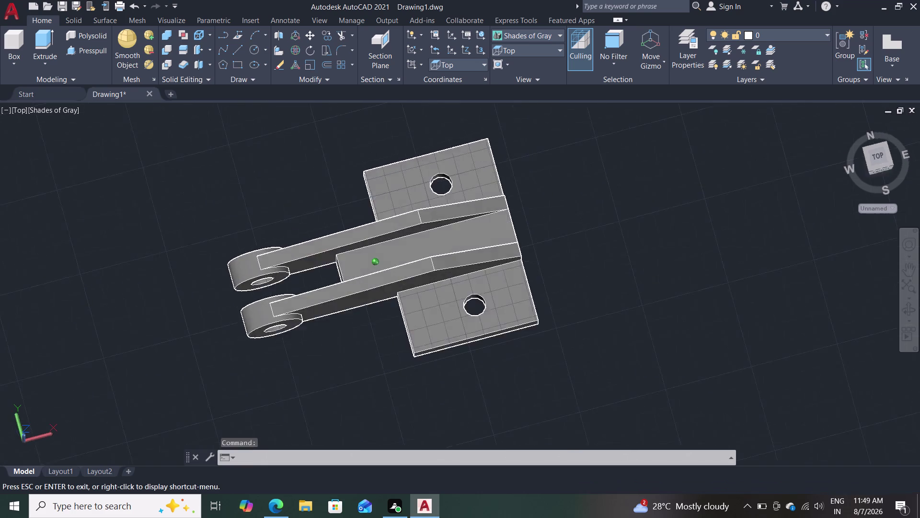
middle_drag(374, 326, 470, 254)
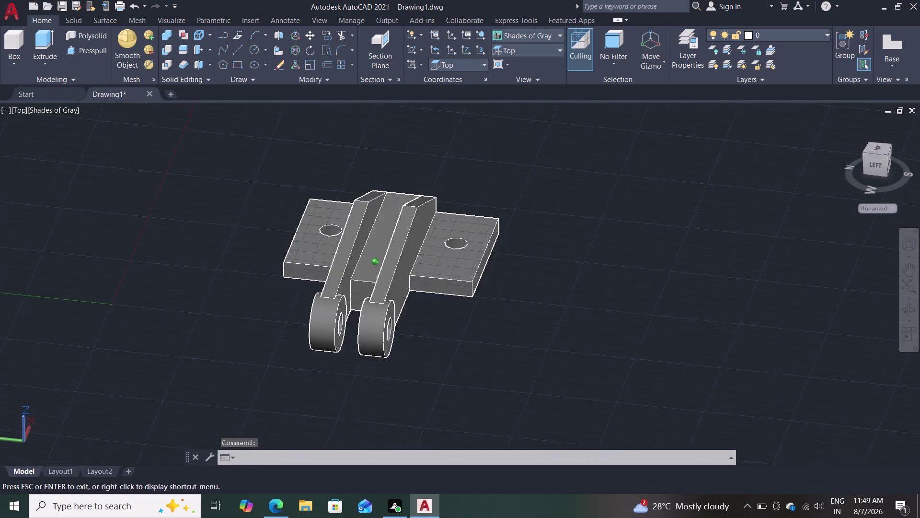
middle_drag(470, 253, 511, 319)
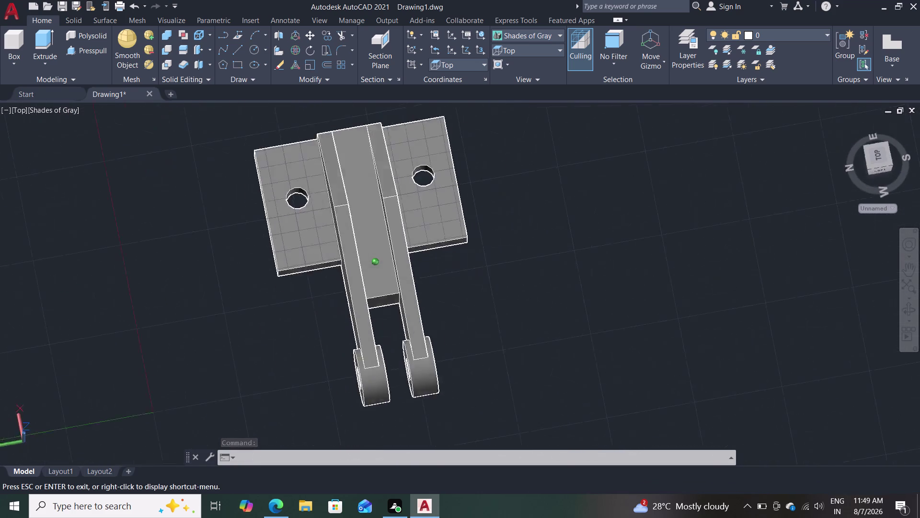
middle_drag(511, 319, 504, 239)
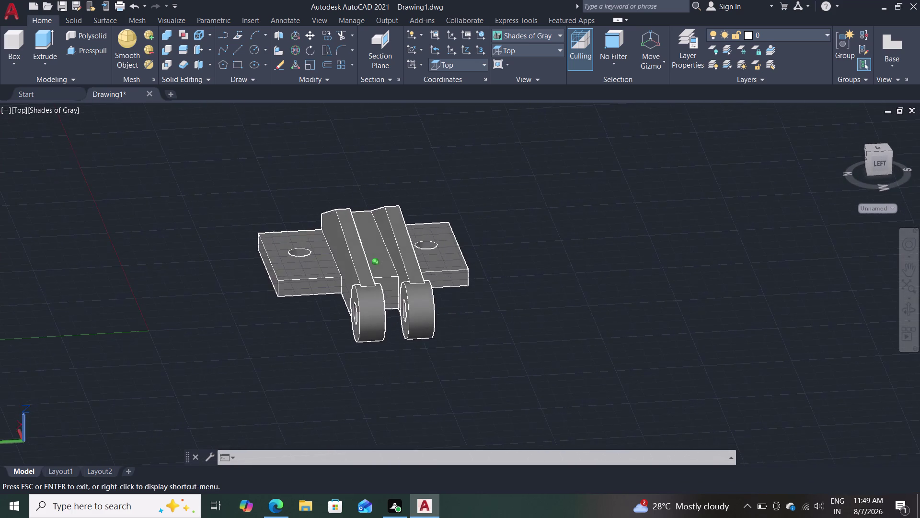
middle_drag(505, 238, 481, 239)
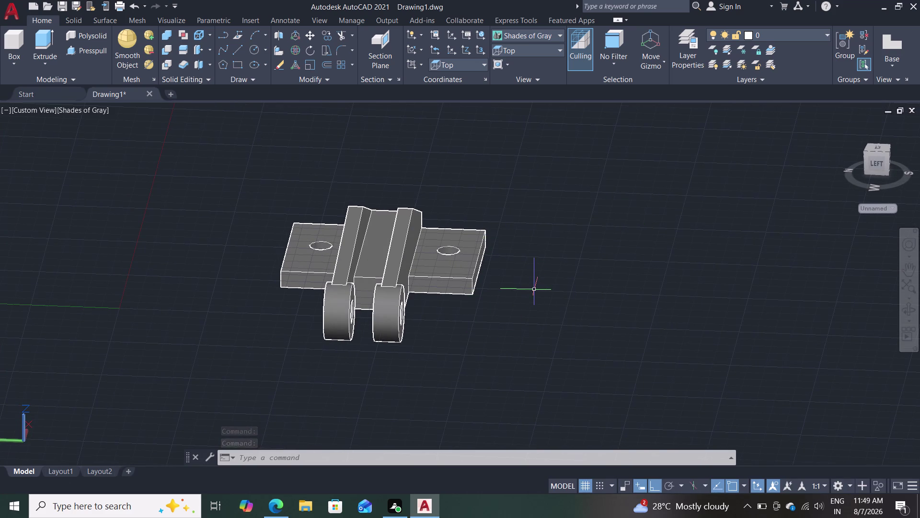
scroll(up, 3)
scroll(up, 3)
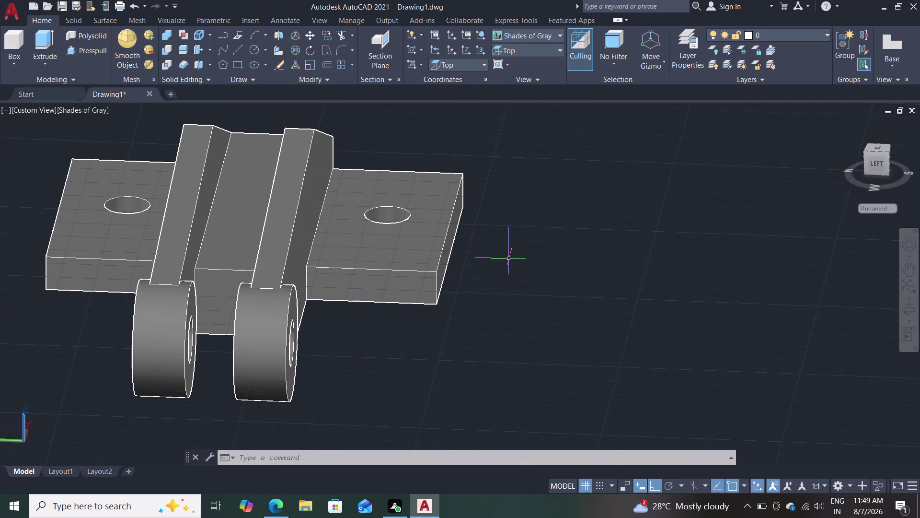
scroll(down, 3)
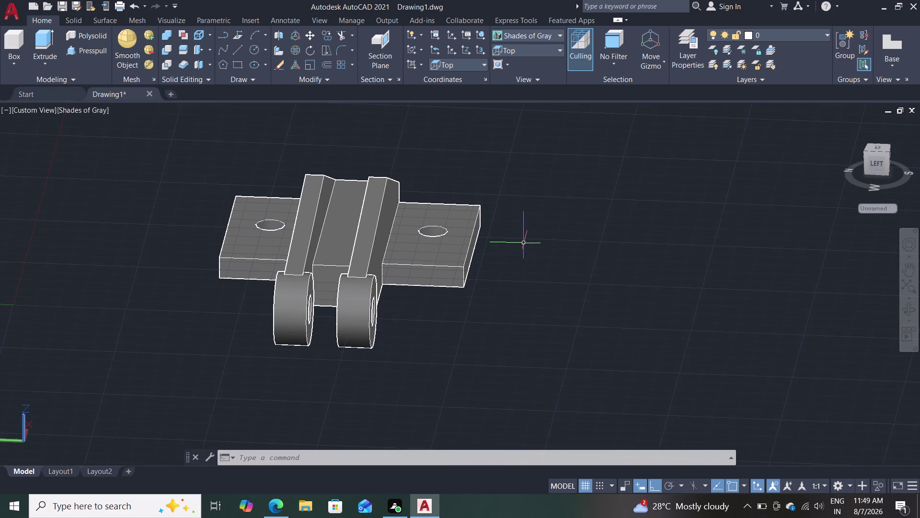
click(667, 58)
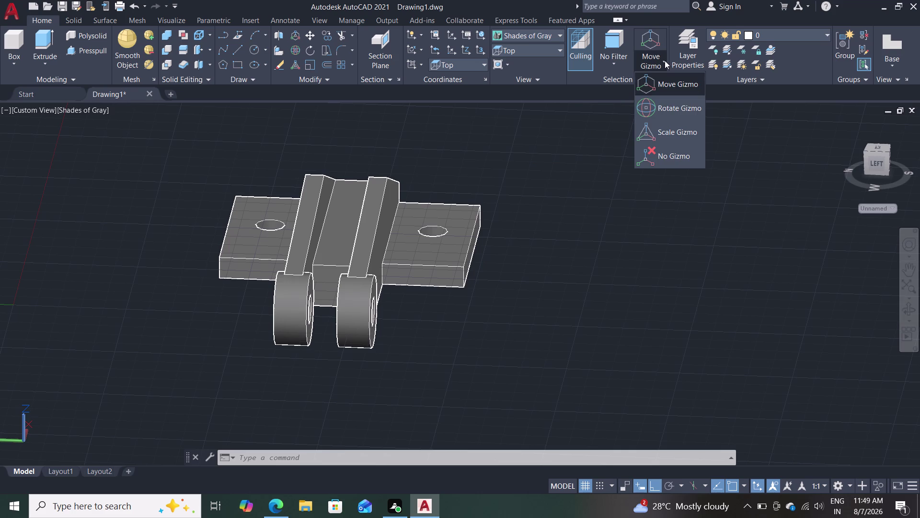
click(664, 61)
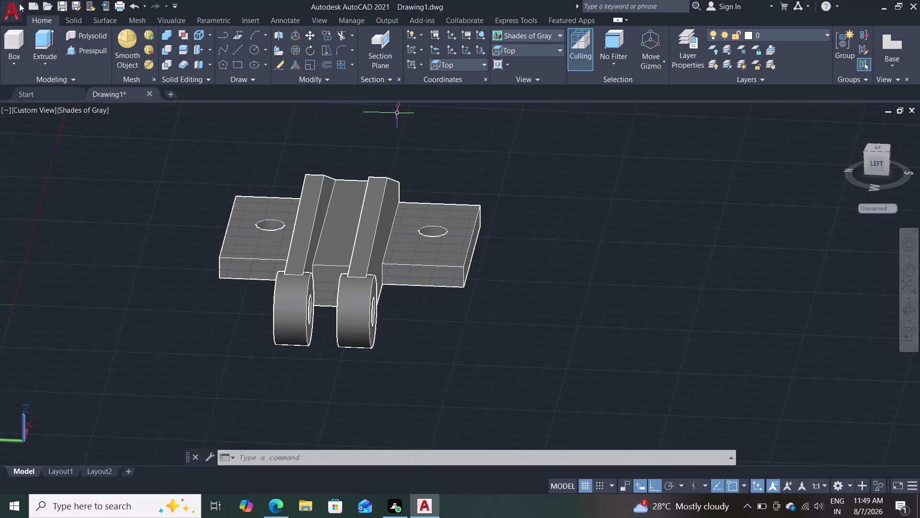
Save the drawing under the new name 'ortho 11' with Save As.
click(11, 7)
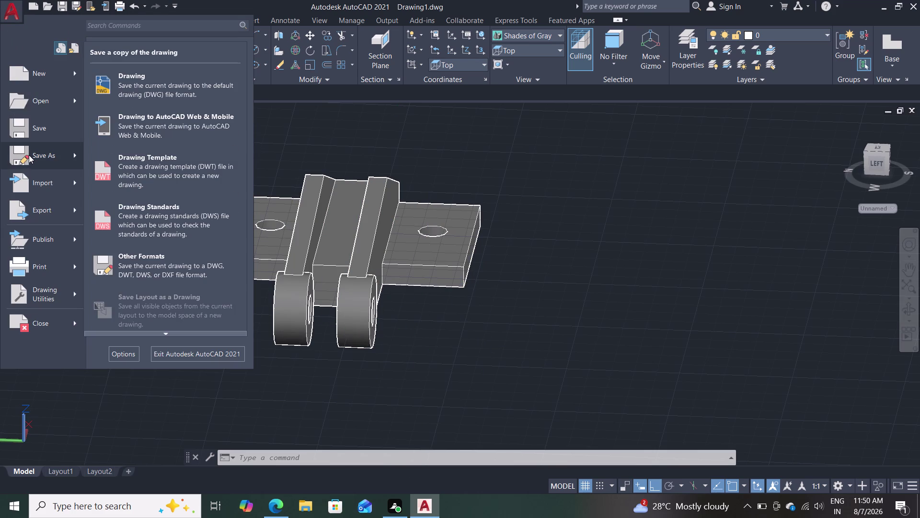
click(28, 128)
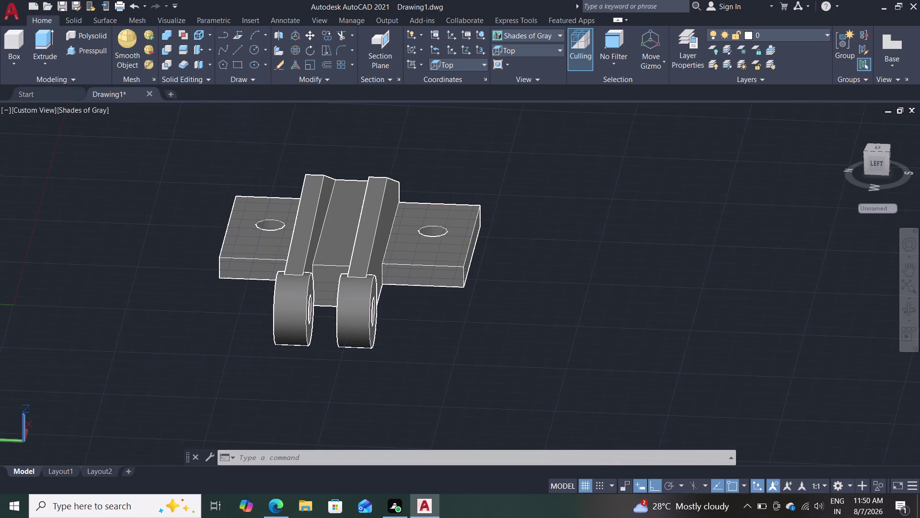
text(o)
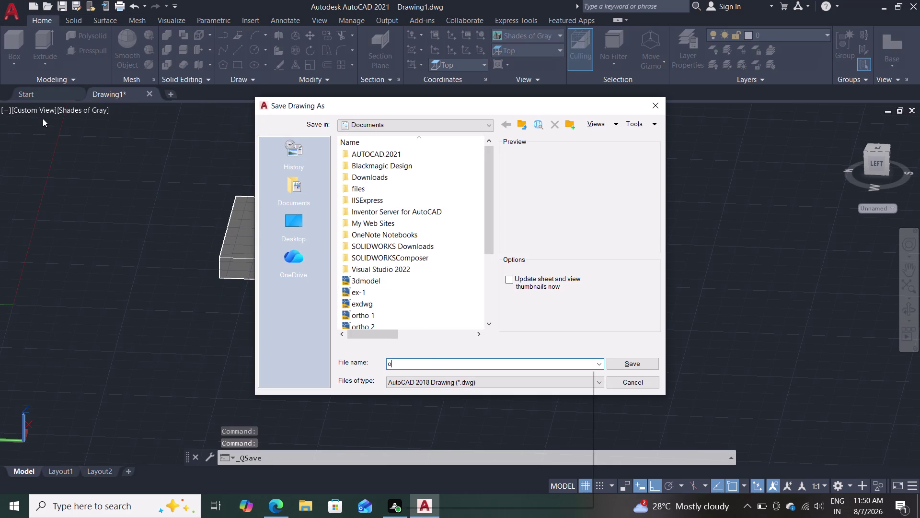
text(rt)
text(ho)
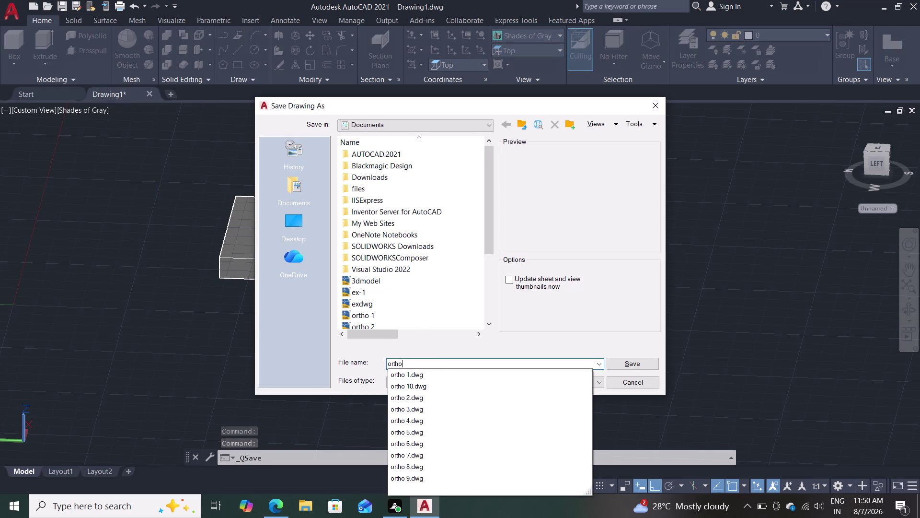
key(space)
text(11)
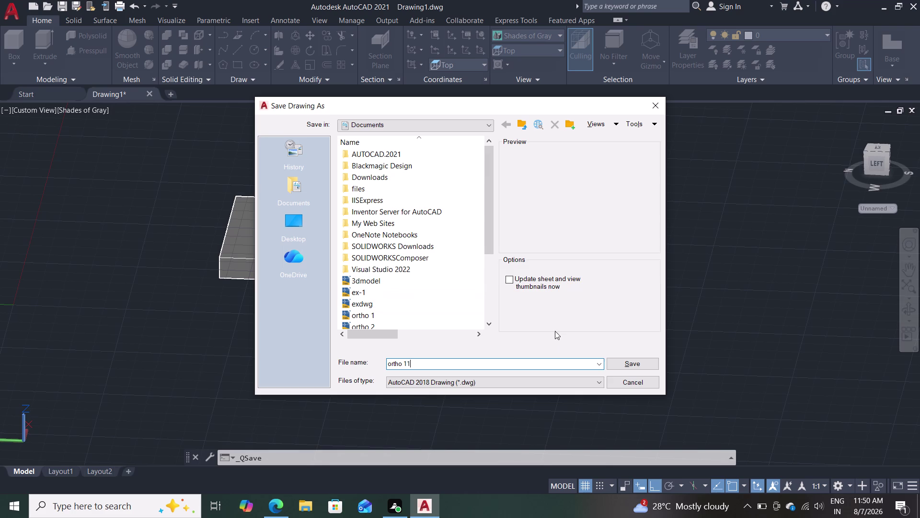
click(630, 365)
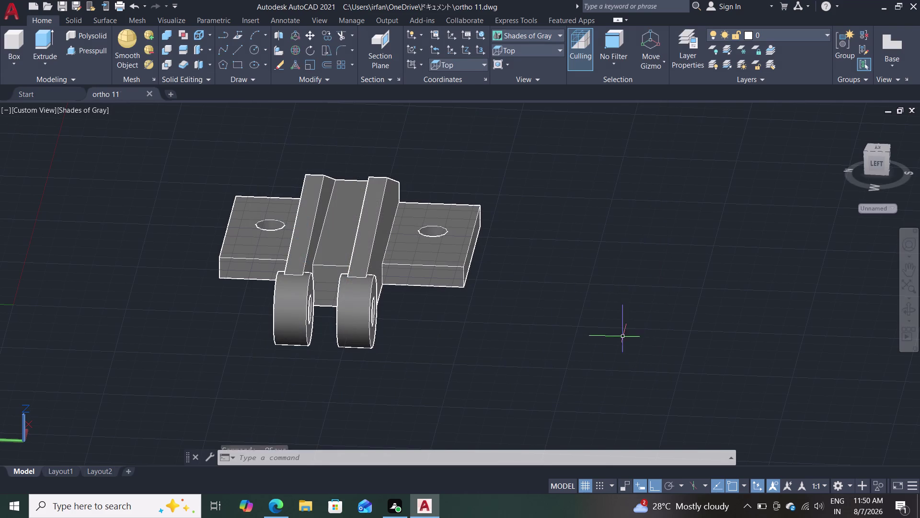
click(6, 5)
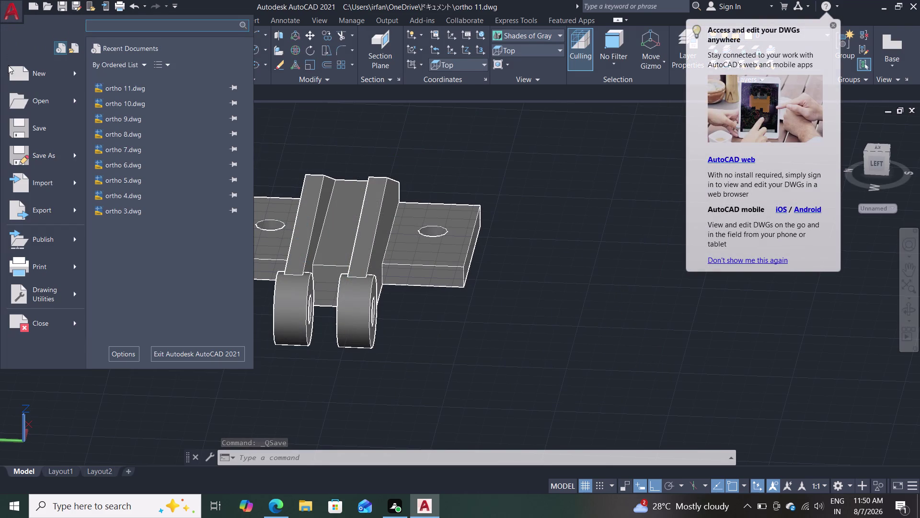
Export the bracket drawing to PDF as 'ortho 11.pdf'.
double_click(25, 214)
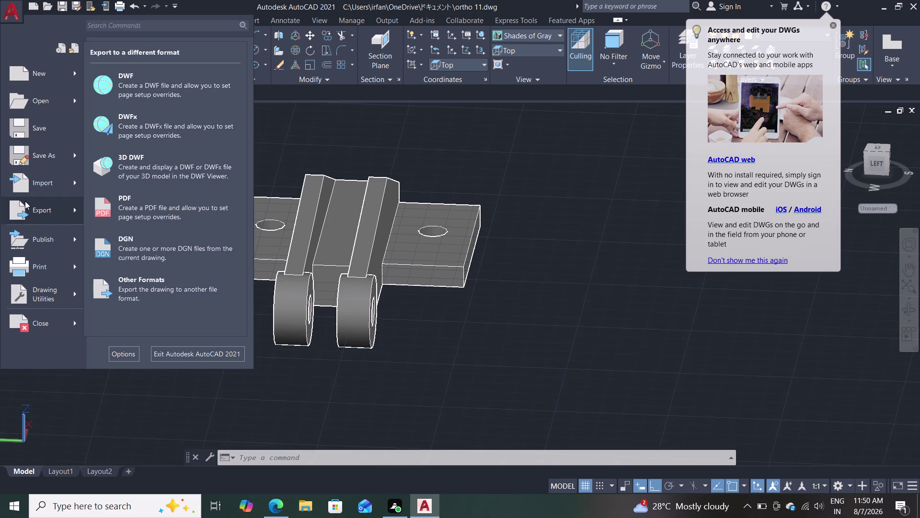
click(122, 214)
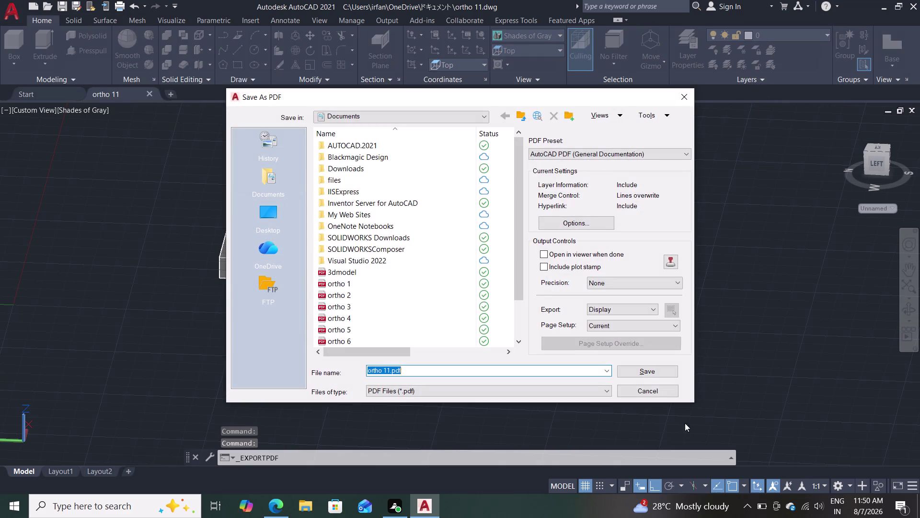
double_click(654, 372)
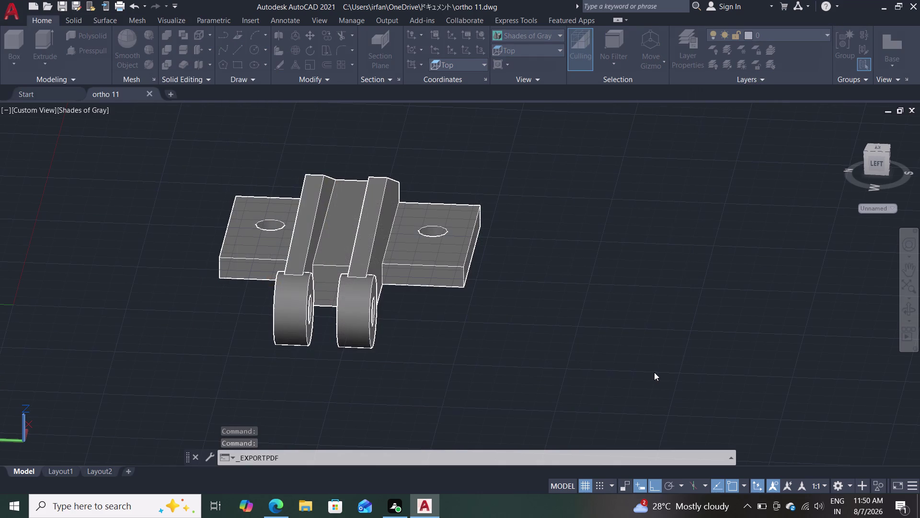
click(541, 276)
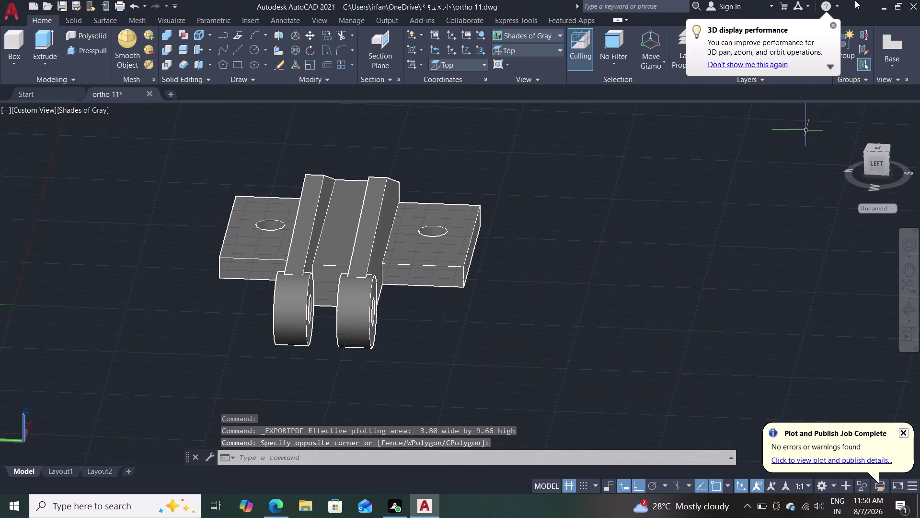
Dismiss the display performance tip and start a base view from model space.
click(836, 26)
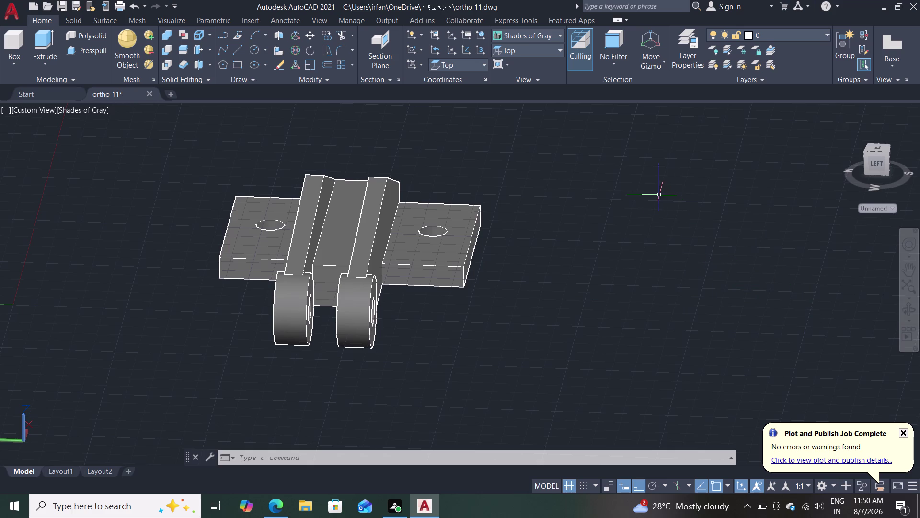
click(893, 48)
double_click(861, 84)
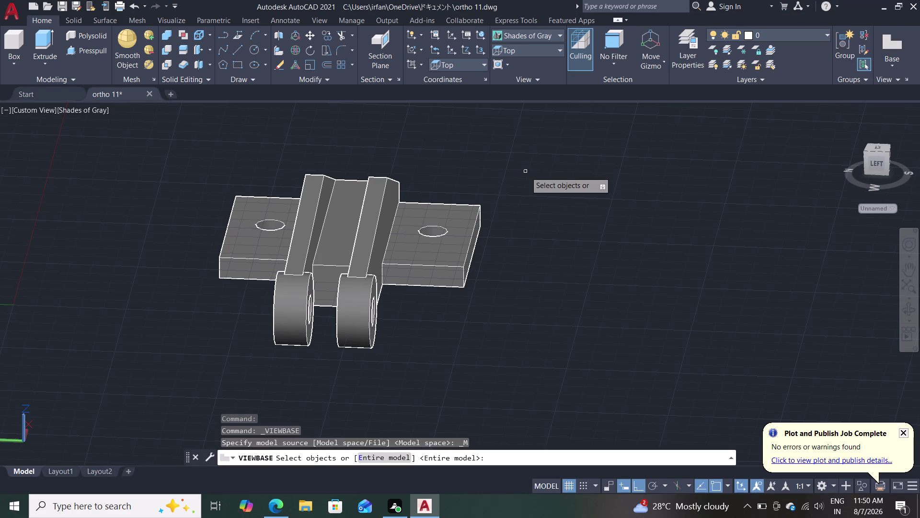
Select the bracket solid and place its base view at the sheet's upper left.
click(435, 240)
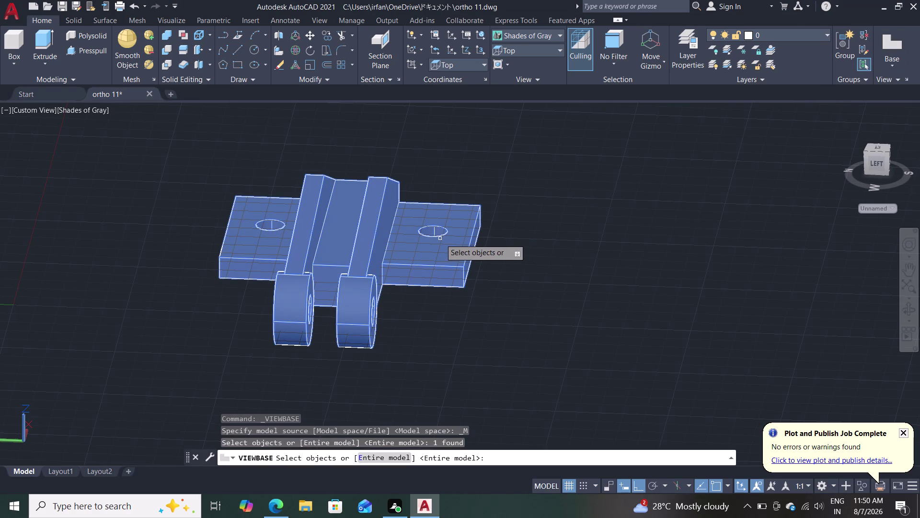
key(Return)
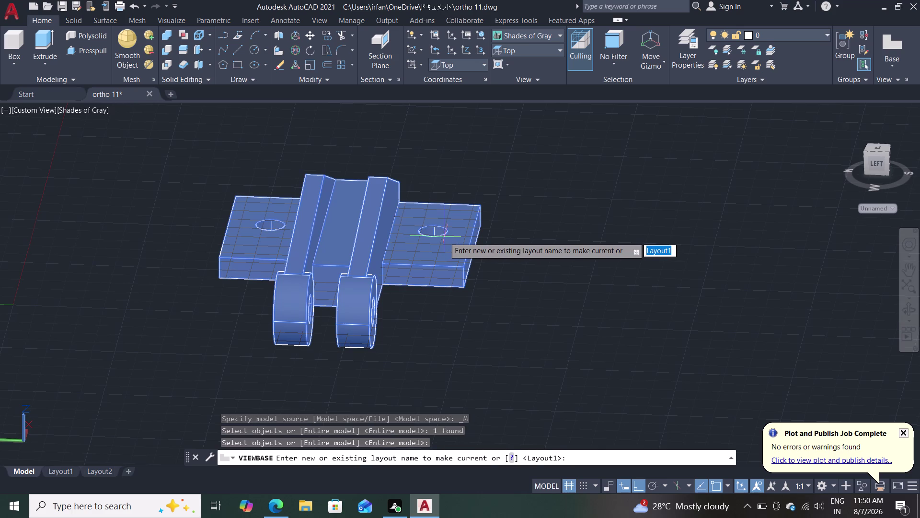
key(Return)
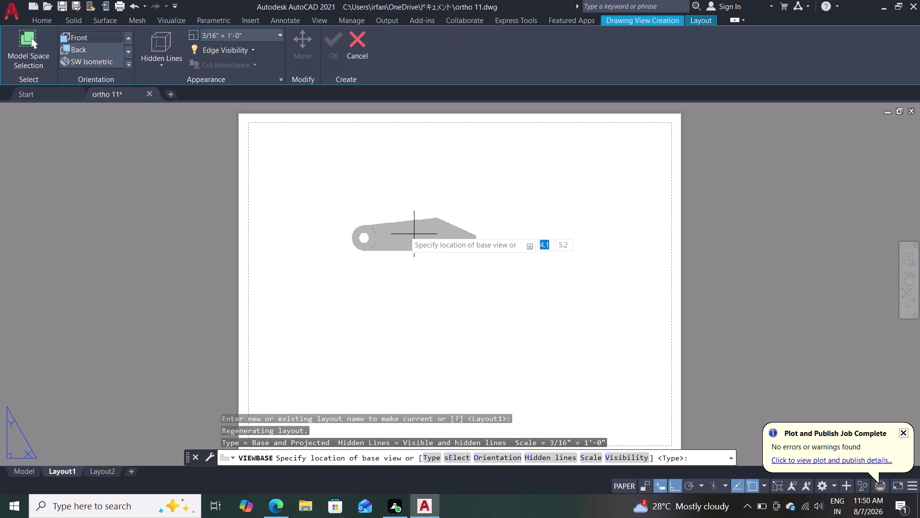
click(335, 191)
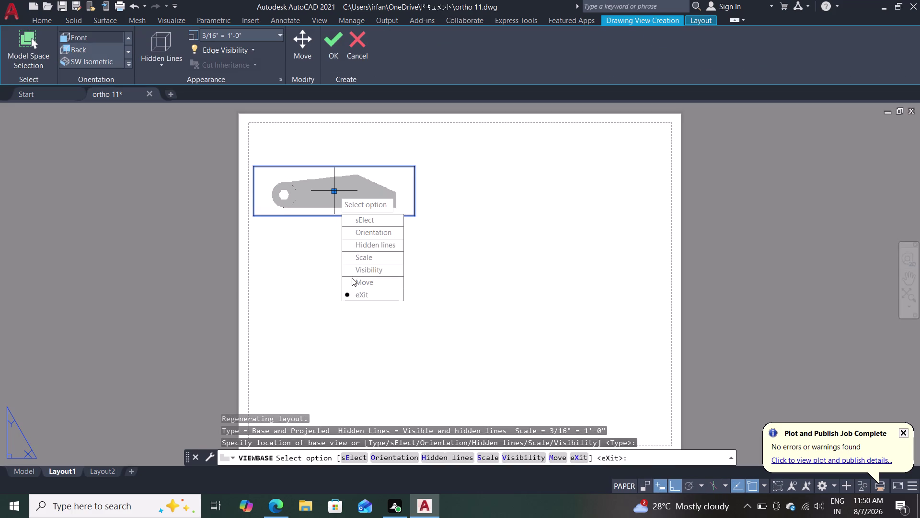
drag(366, 296, 334, 190)
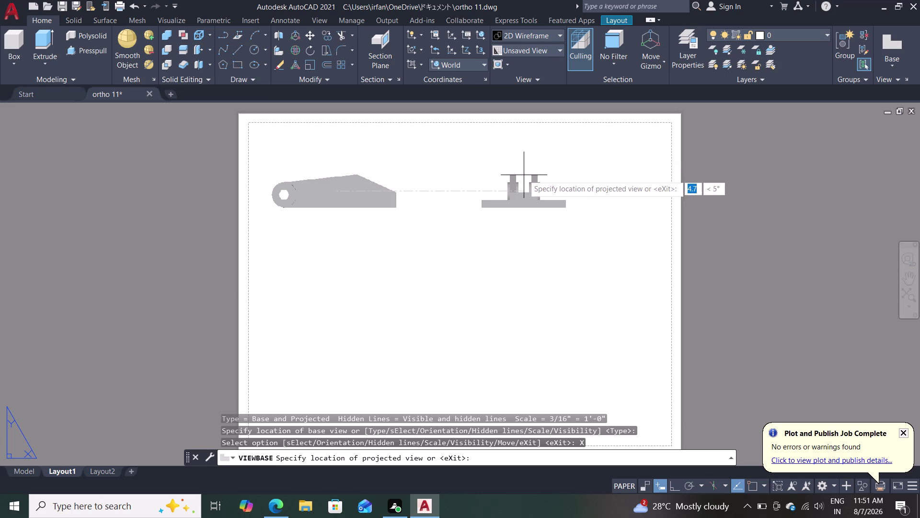
Add projected views: side view right, top view below, isometric view lower right.
click(571, 178)
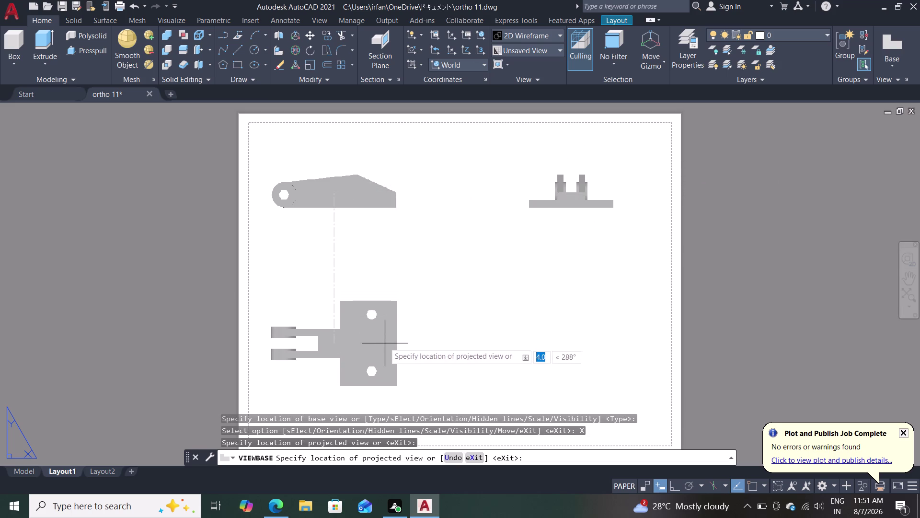
scroll(down, 3)
click(355, 332)
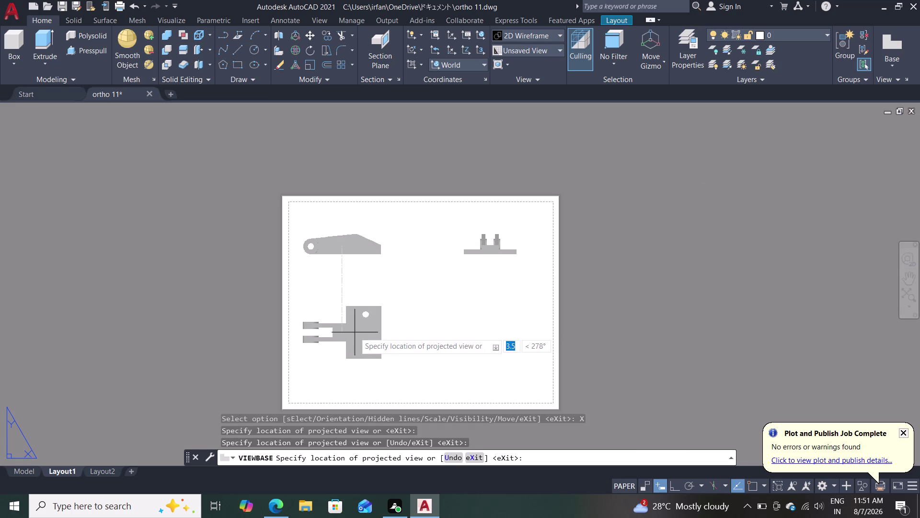
click(475, 327)
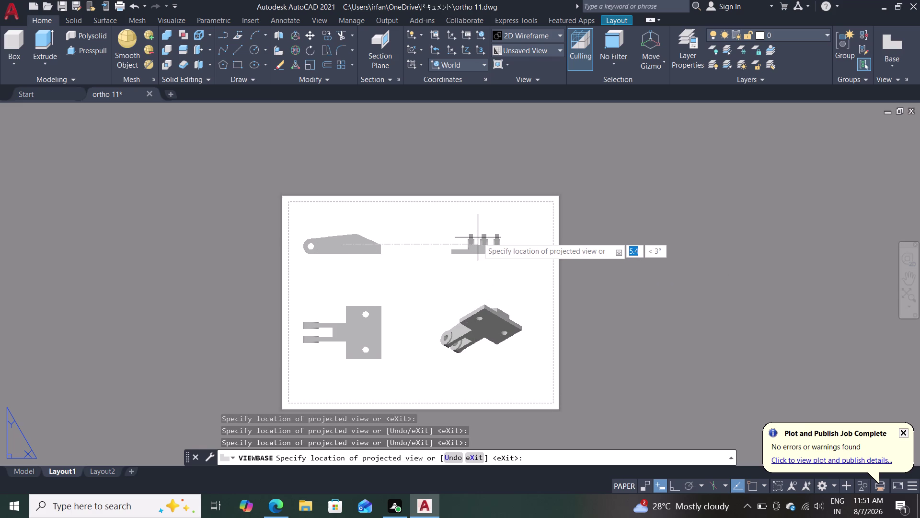
key(Return)
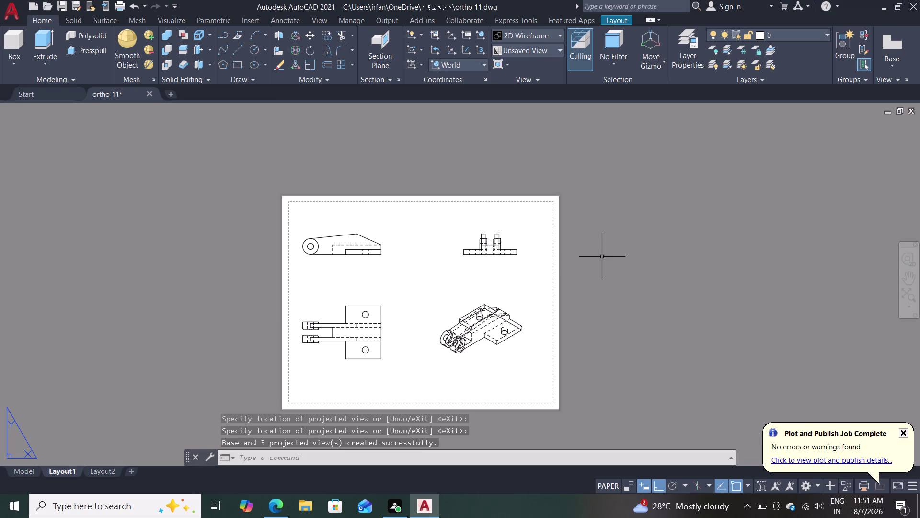
scroll(up, 3)
middle_drag(435, 266, 436, 229)
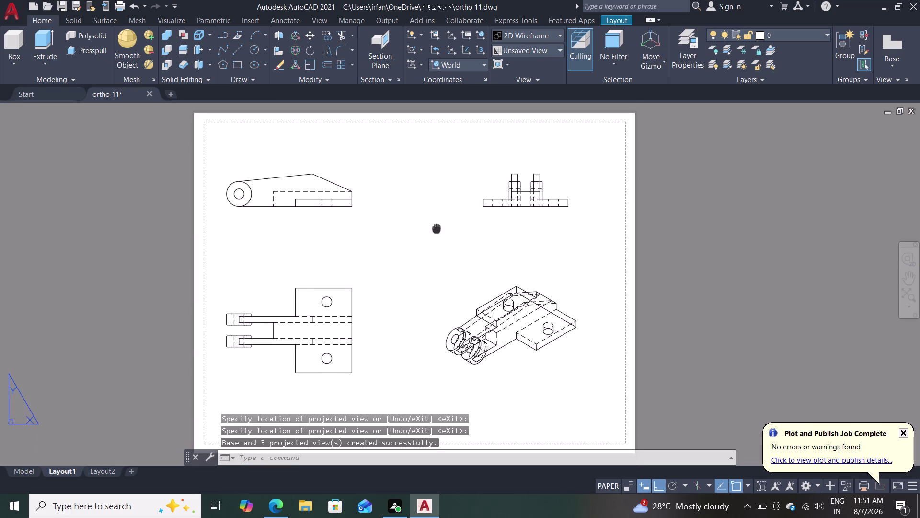
middle_drag(436, 229, 435, 222)
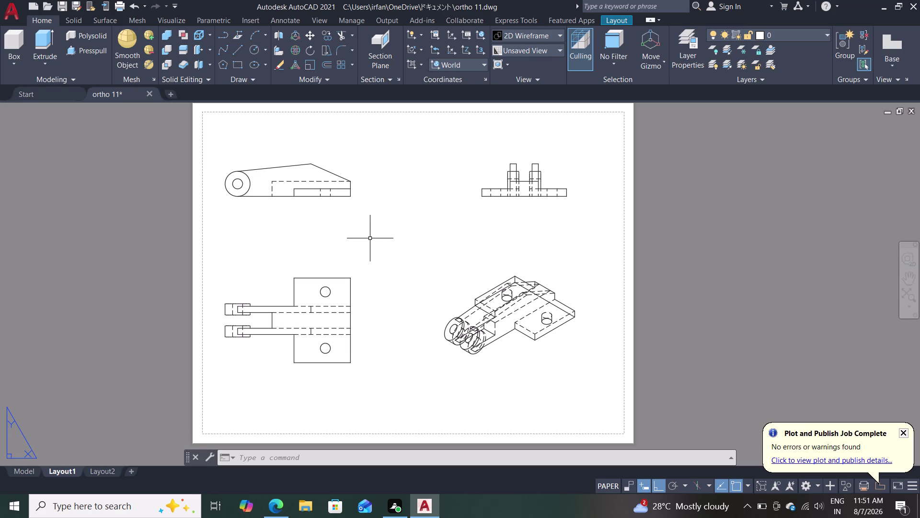
scroll(up, 3)
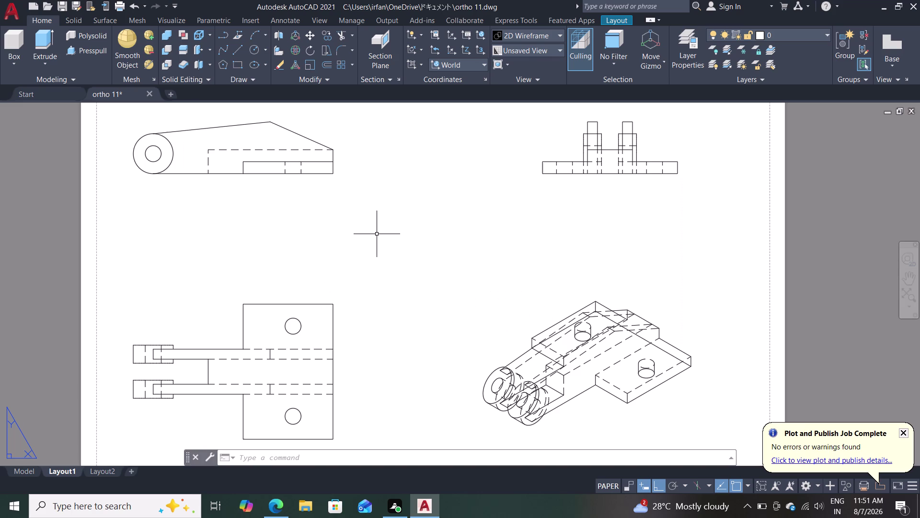
scroll(down, 3)
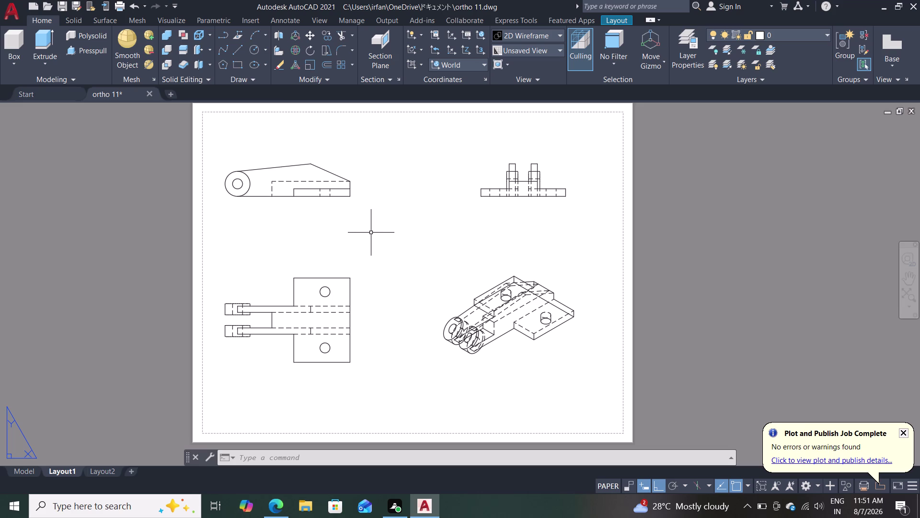
scroll(up, 3)
middle_drag(388, 228, 355, 241)
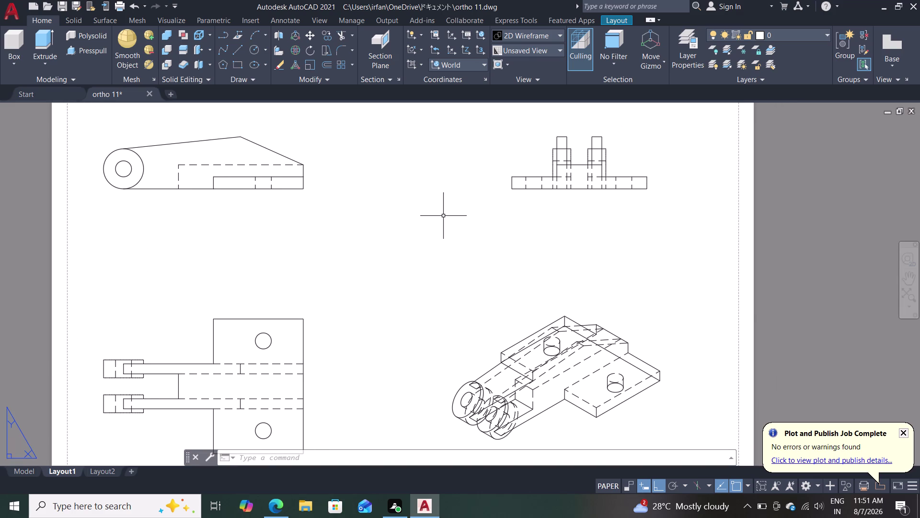
scroll(down, 3)
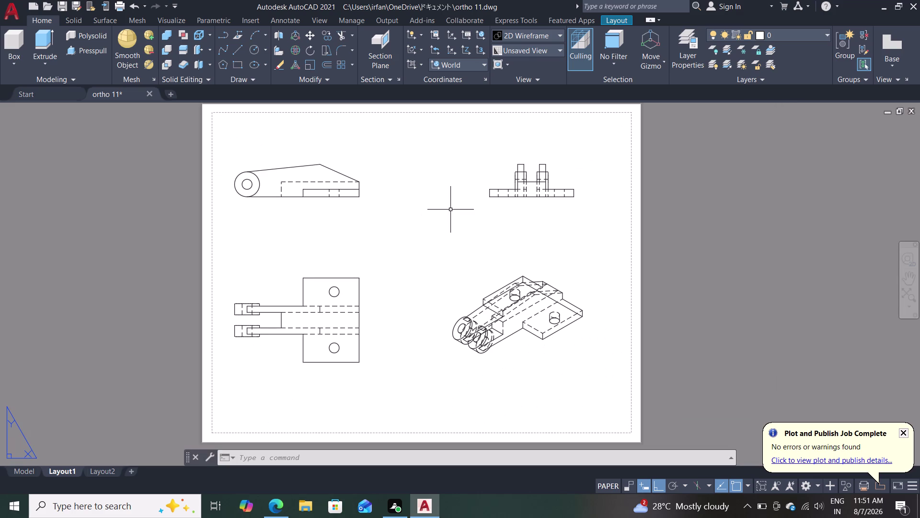
scroll(up, 3)
middle_drag(475, 203, 407, 220)
scroll(up, 3)
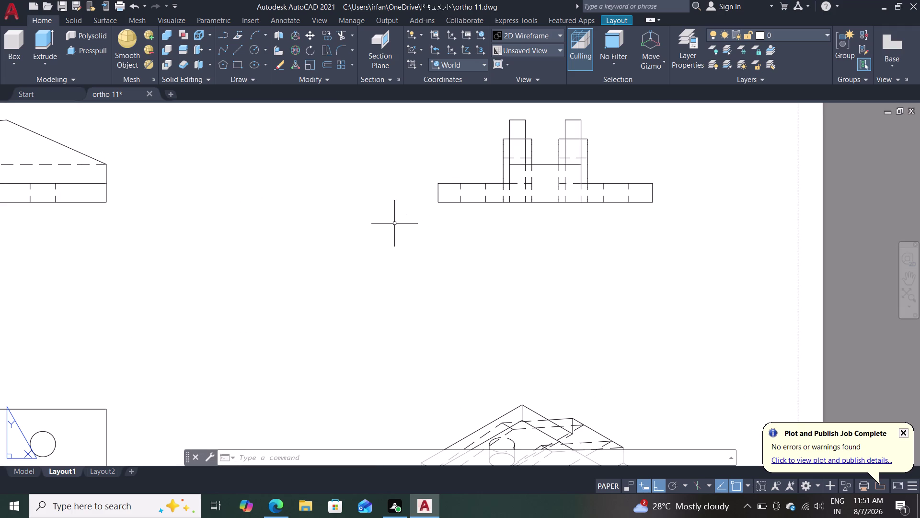
scroll(down, 3)
scroll(down, 3)
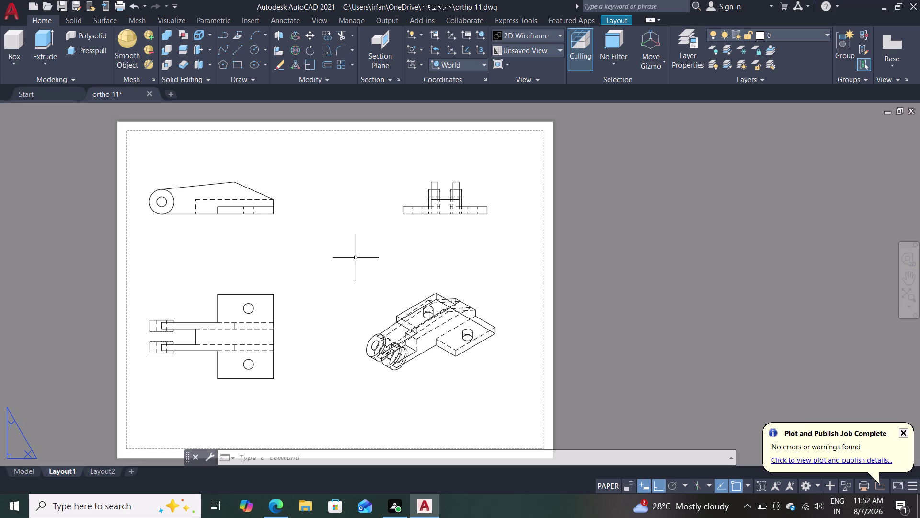
scroll(up, 3)
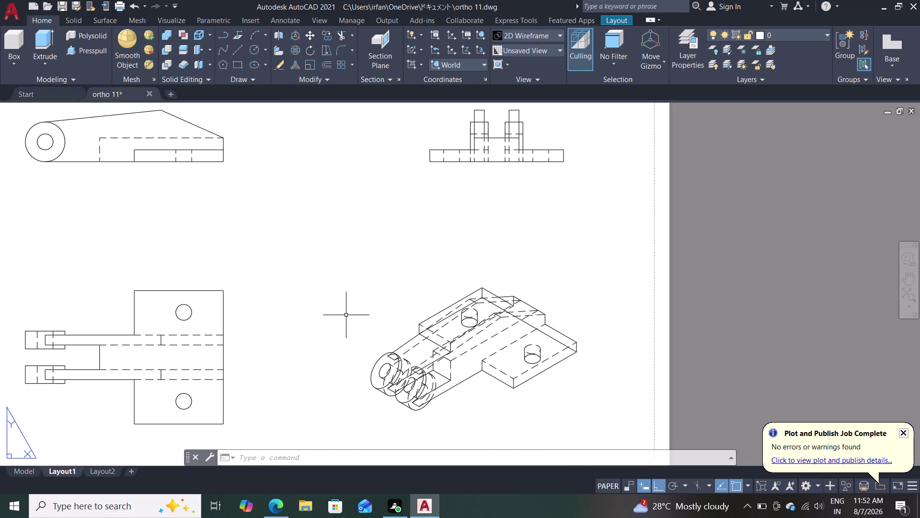
middle_drag(341, 299, 279, 203)
scroll(down, 3)
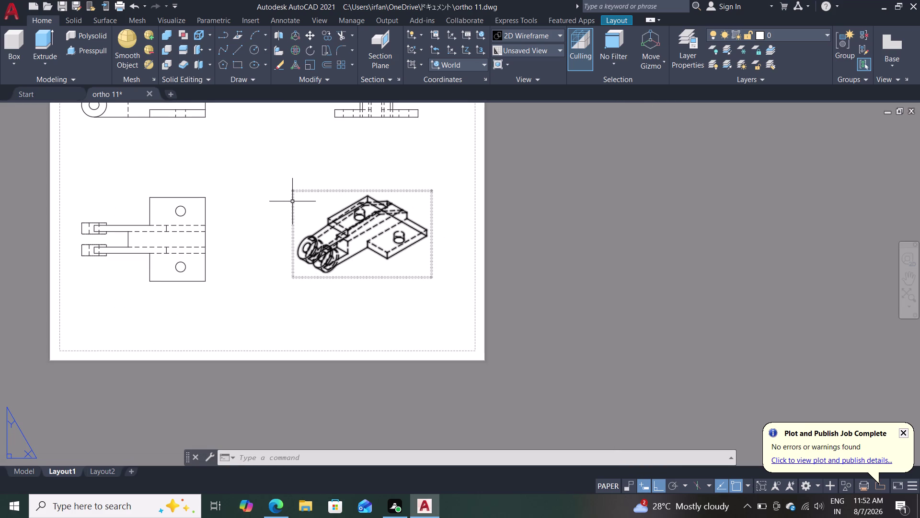
scroll(down, 3)
middle_drag(304, 202, 323, 263)
scroll(up, 3)
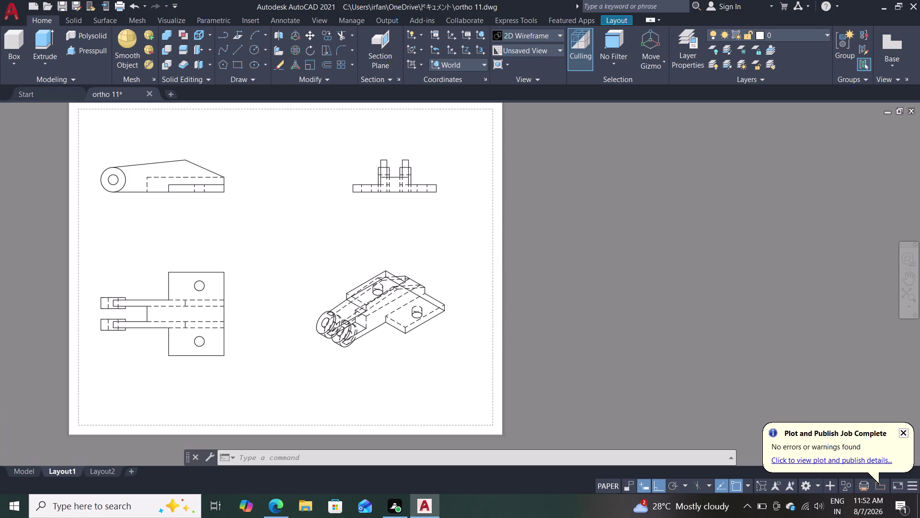
scroll(down, 3)
key(d)
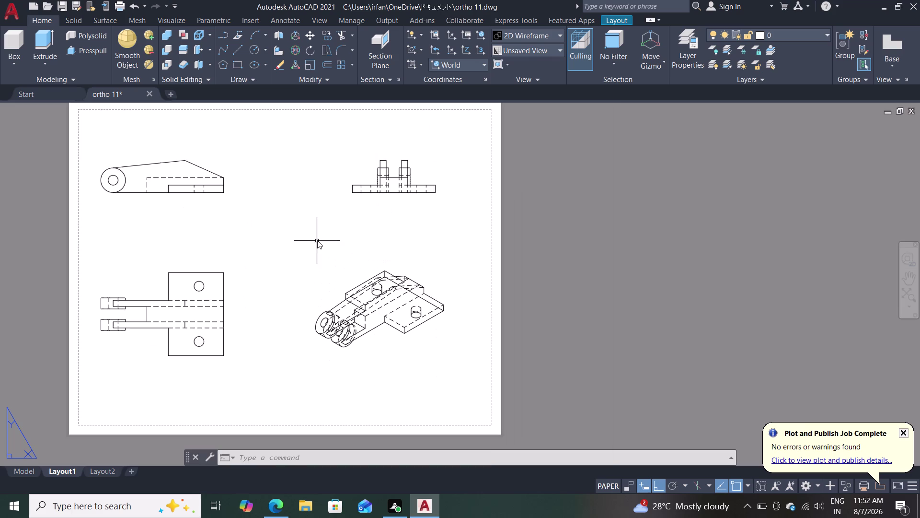
key(s)
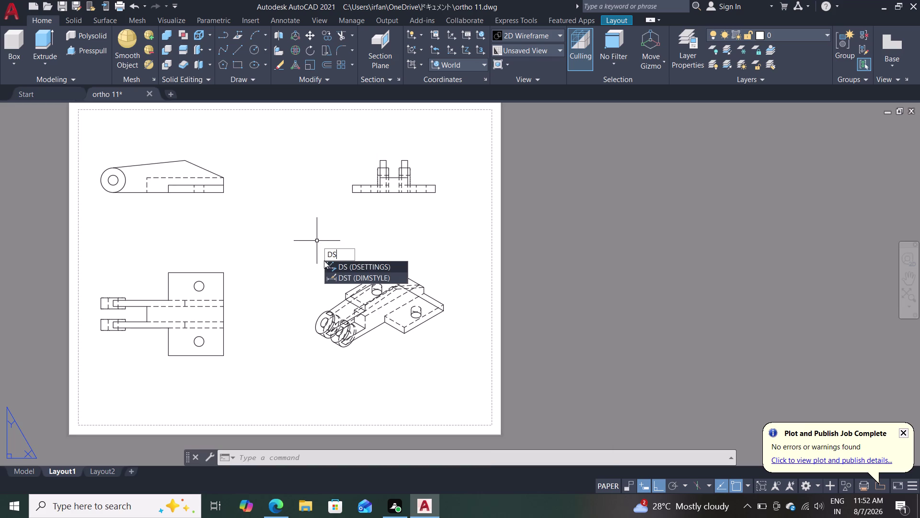
click(329, 263)
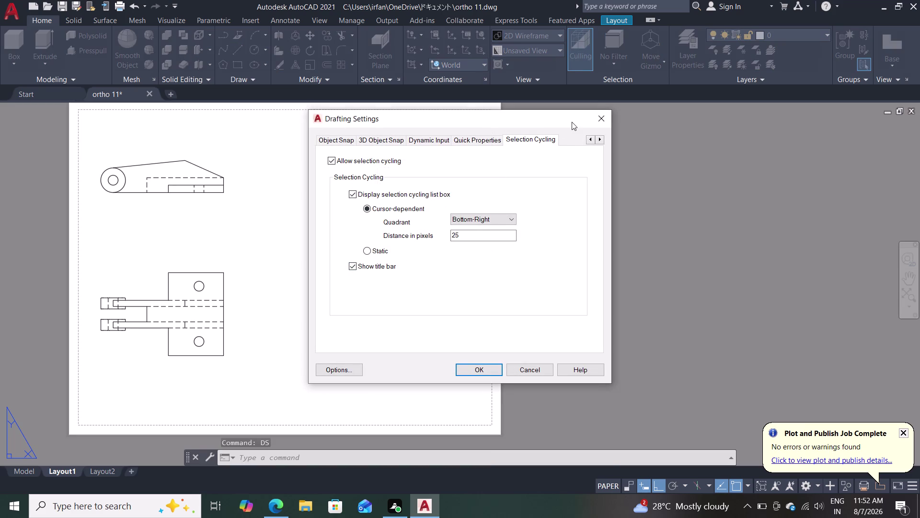
click(596, 115)
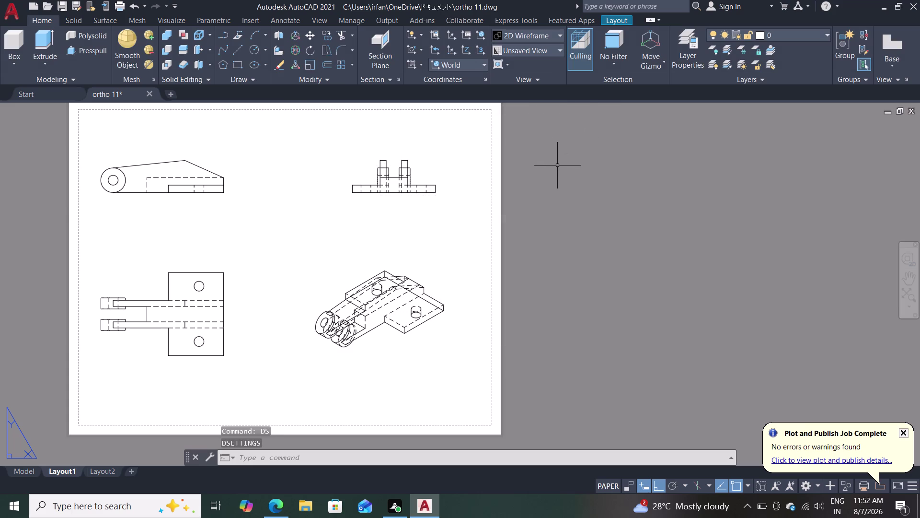
key(d)
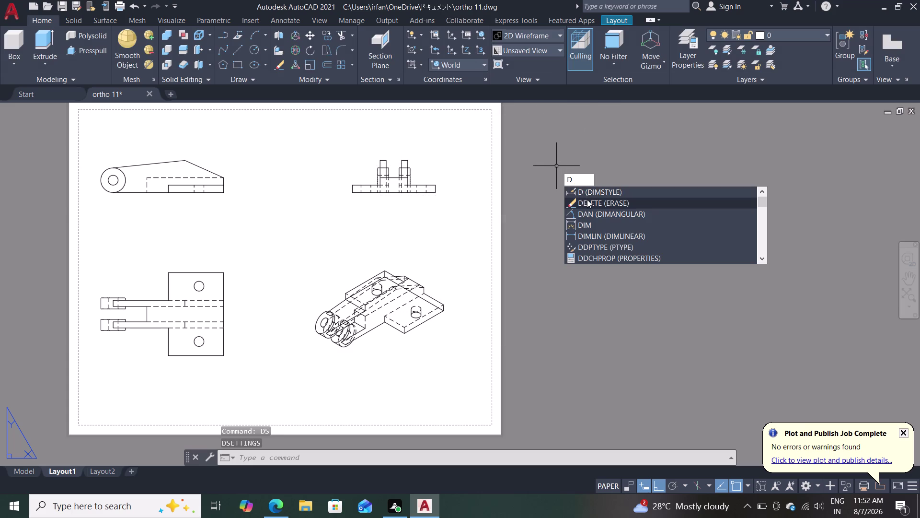
click(587, 231)
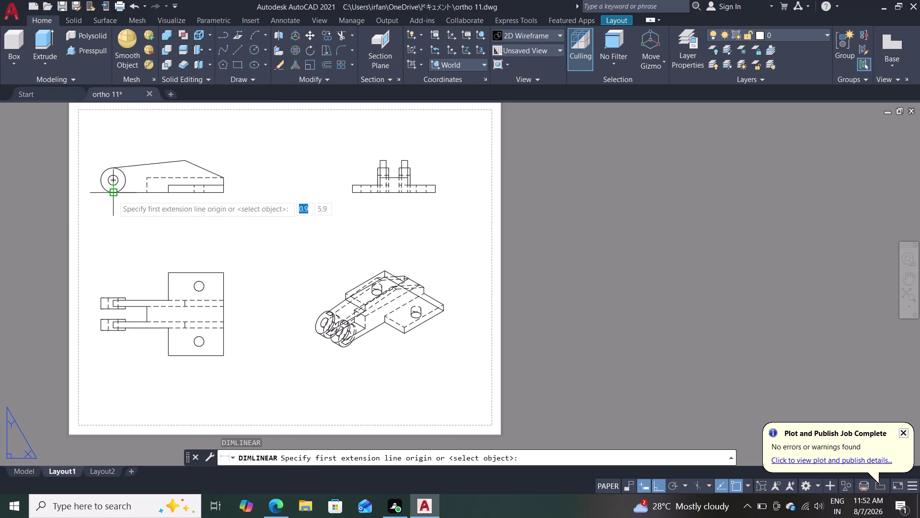
Abandon the linear dimension started from the hole centre on the base view.
click(112, 195)
click(226, 192)
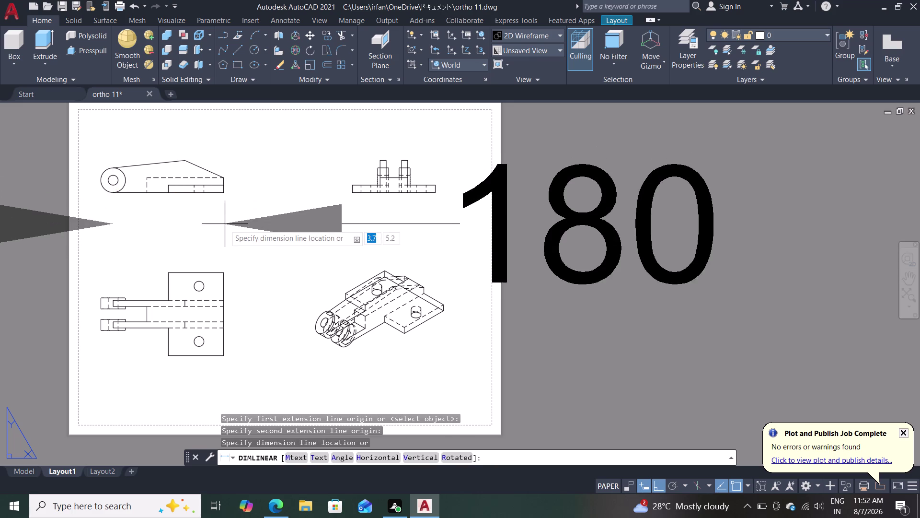
scroll(down, 3)
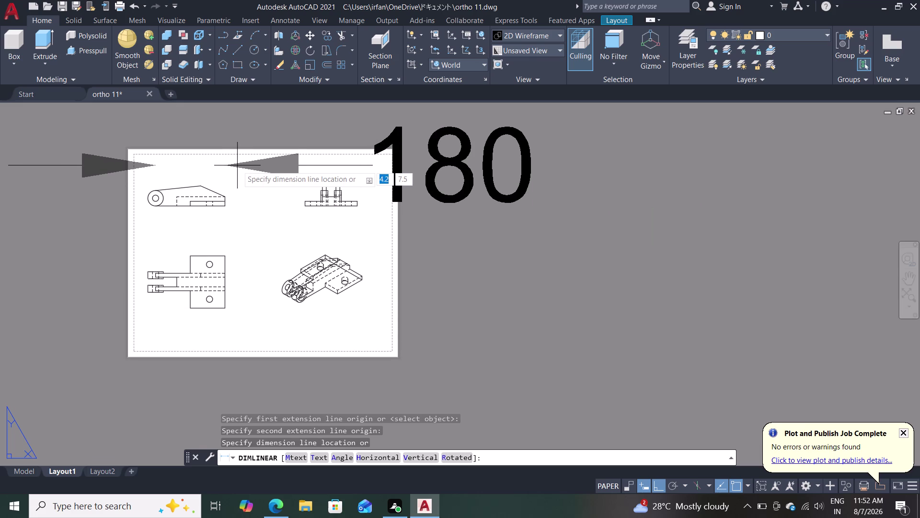
key(Escape)
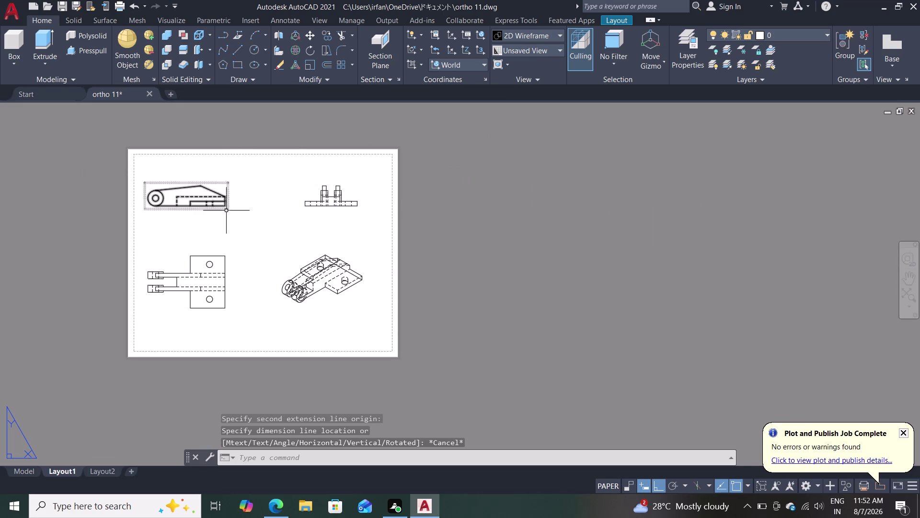
Return to model space to view the shaded 3D bracket solid.
click(21, 474)
scroll(down, 3)
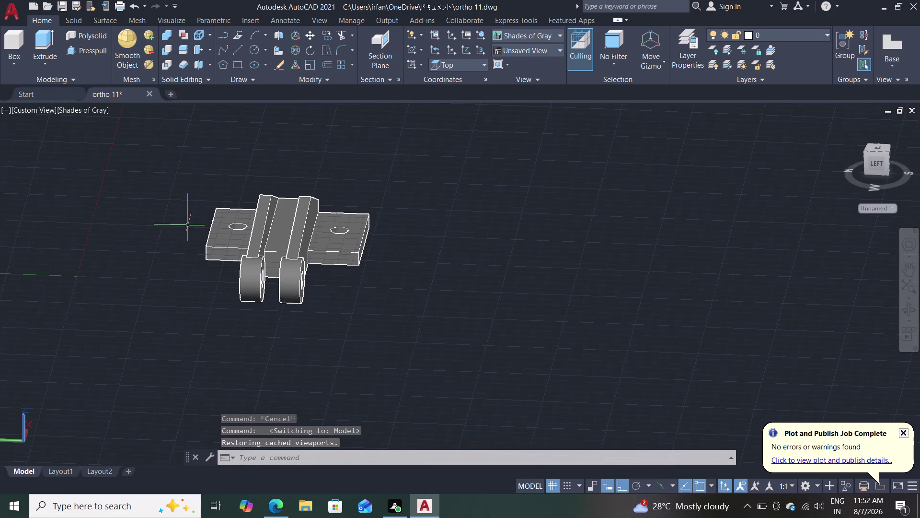
scroll(up, 3)
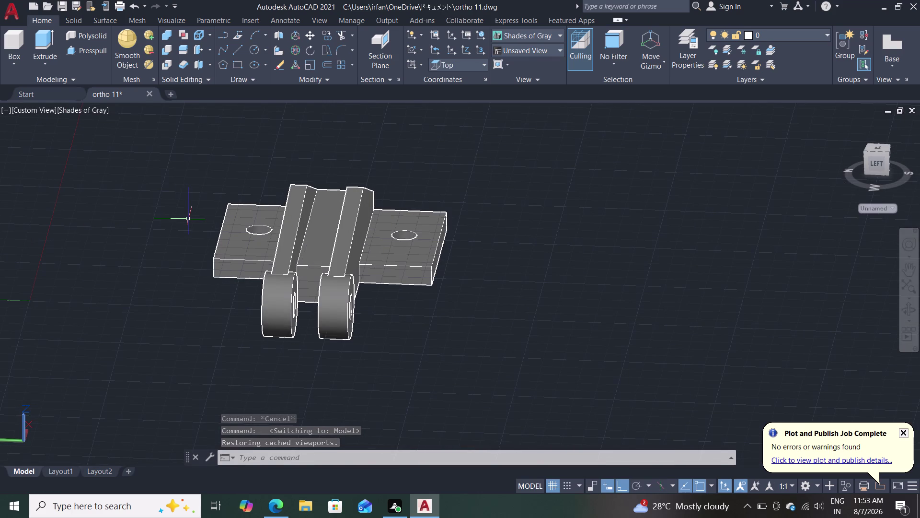